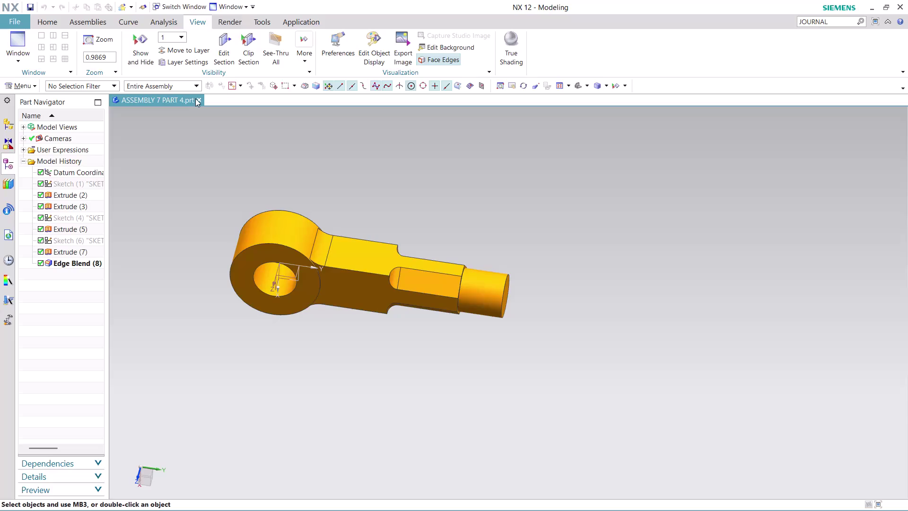
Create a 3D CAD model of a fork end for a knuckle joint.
Close the finished part and find the journal Record command through a Command Finder search.
click(197, 97)
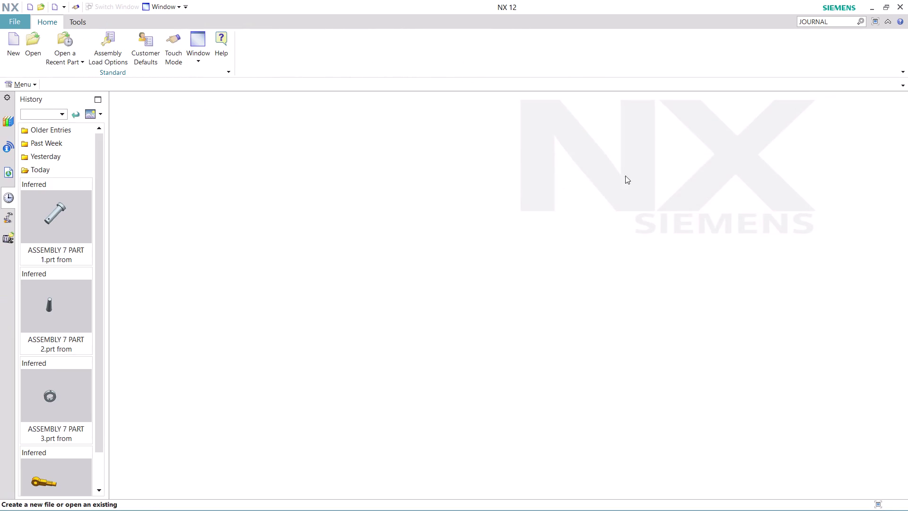
click(835, 19)
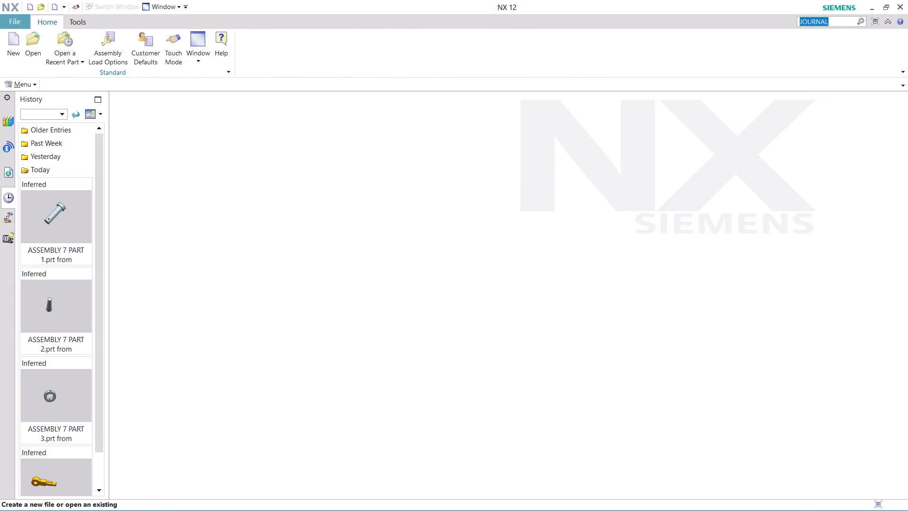
key(Return)
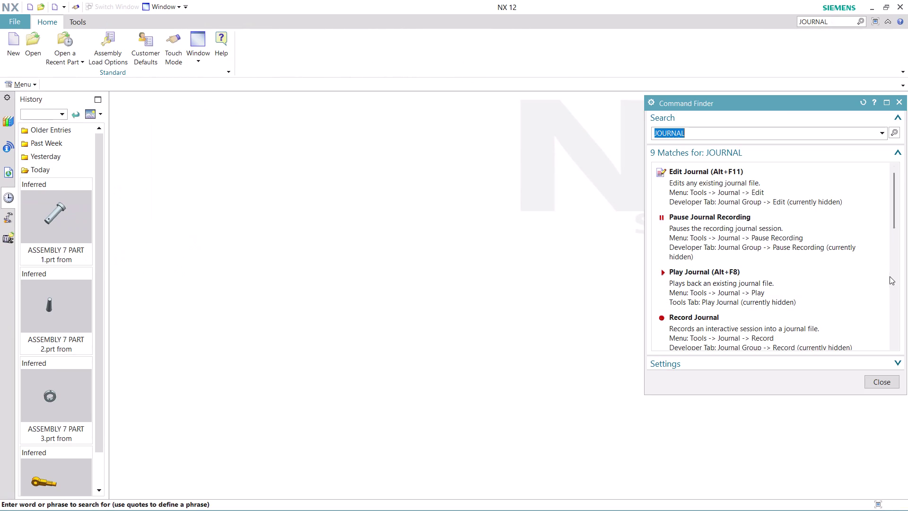
scroll(down, 3)
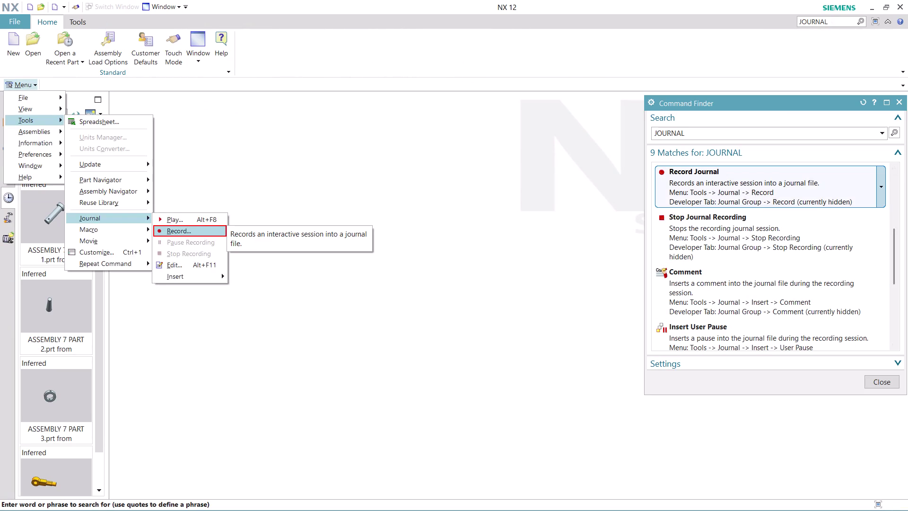
click(720, 187)
Record a new journal named 'ASSEMBLY 7 PART 5' and dismiss the Command Finder results.
click(524, 306)
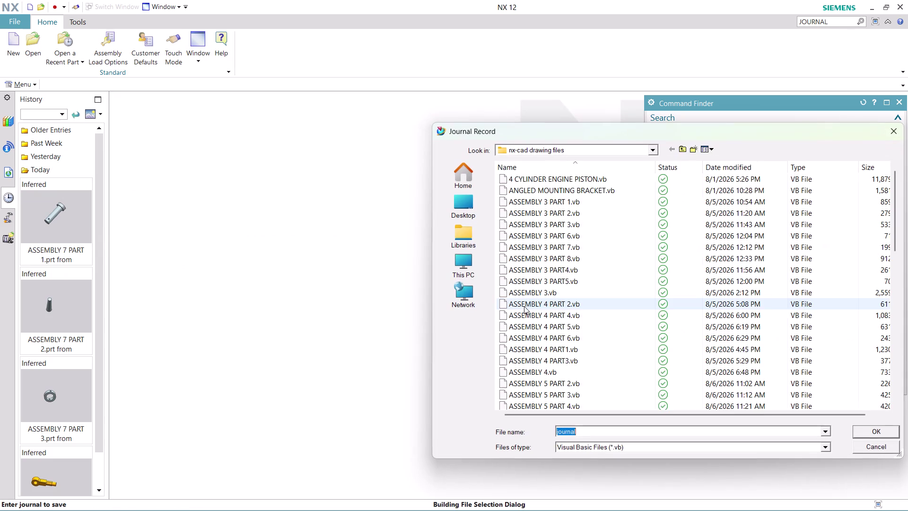
text(AS)
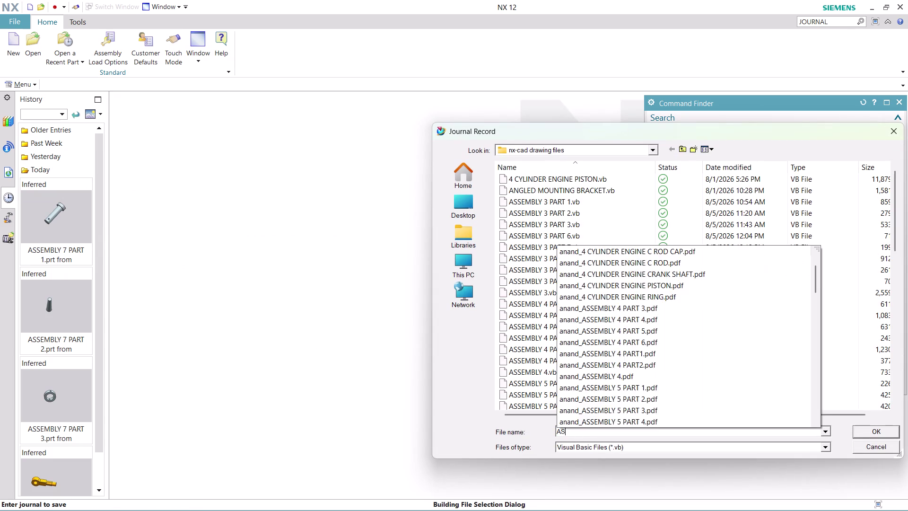
text(SEMBLY)
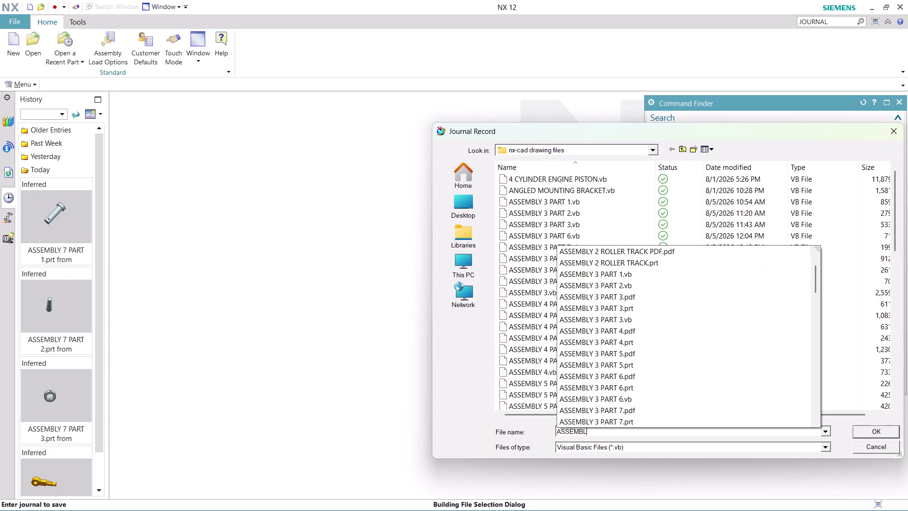
key(space)
text(7 P)
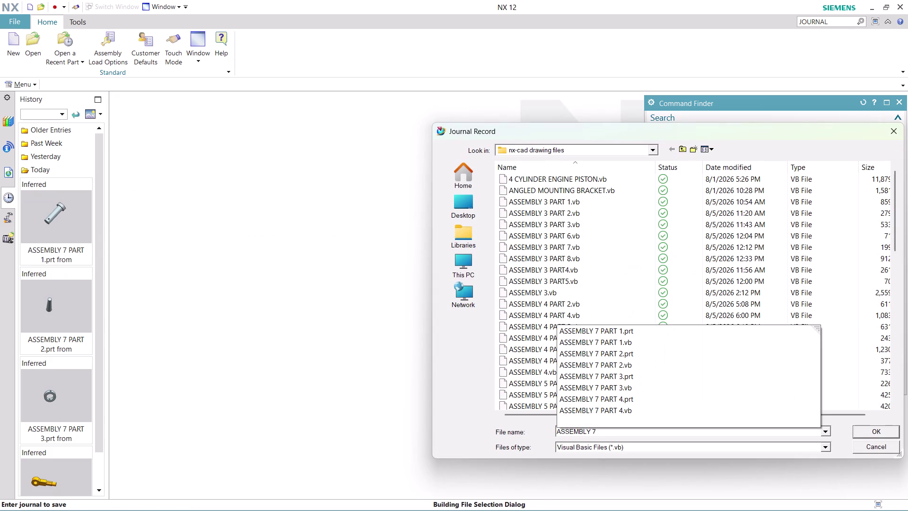
text(ART)
key(space)
key(5)
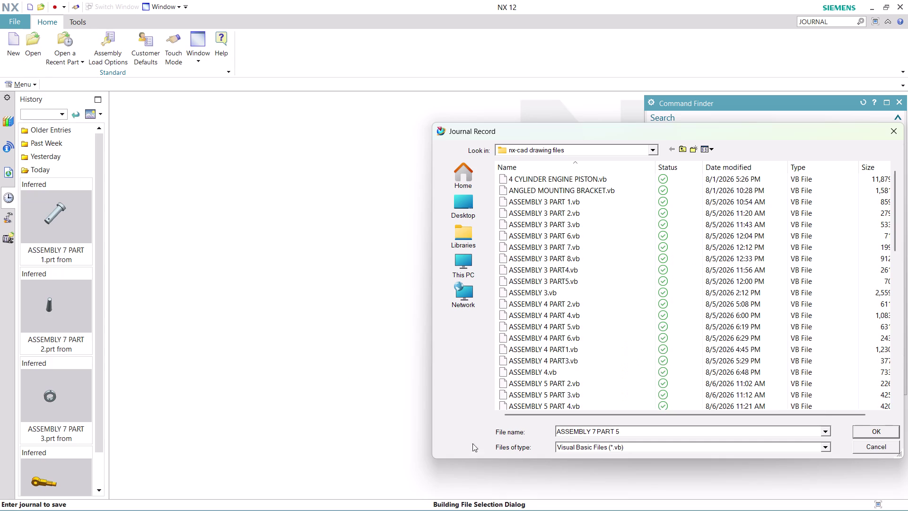
click(861, 431)
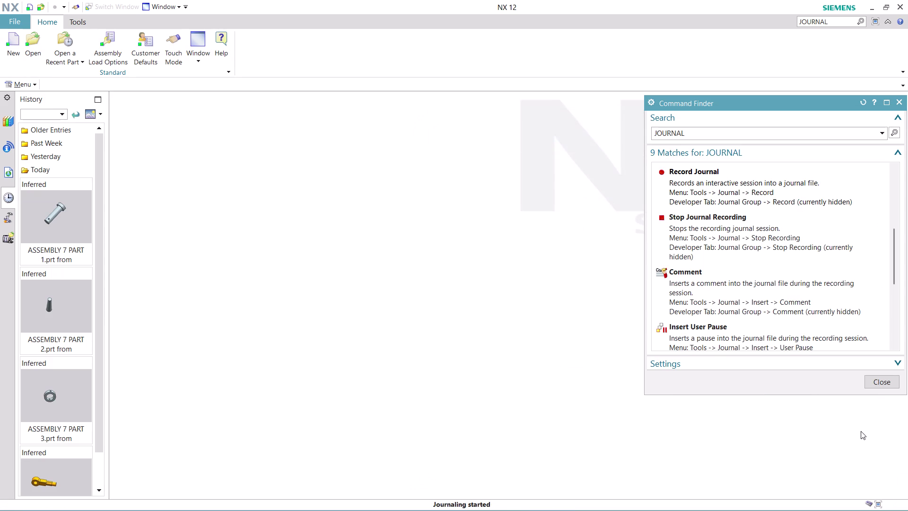
click(884, 379)
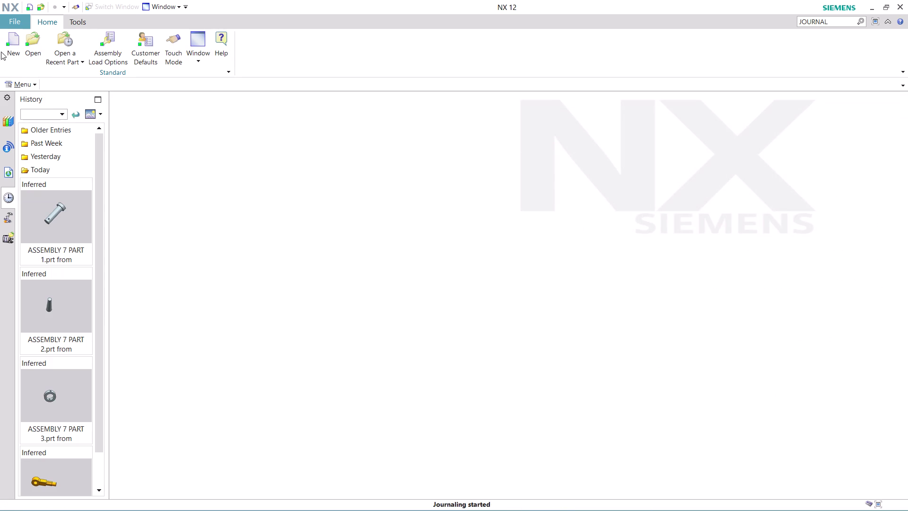
Create model8.prt from the millimetre Model template.
click(8, 41)
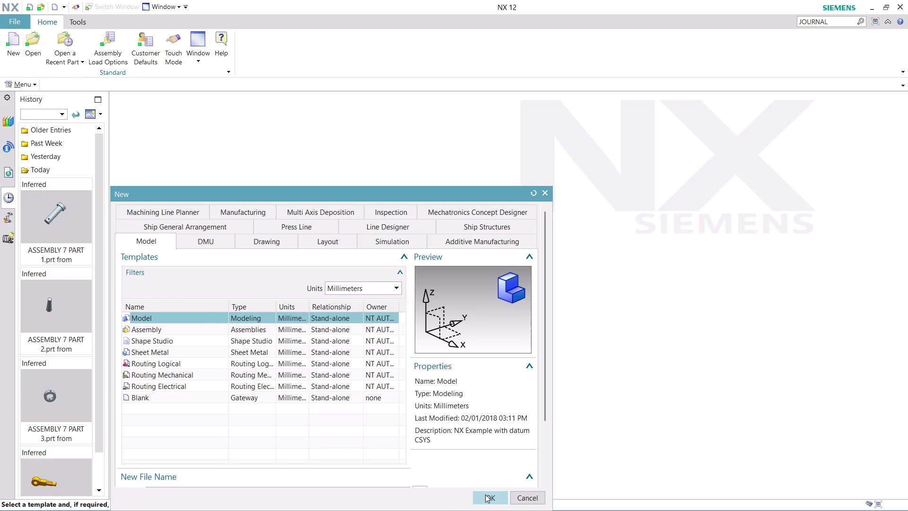
click(487, 495)
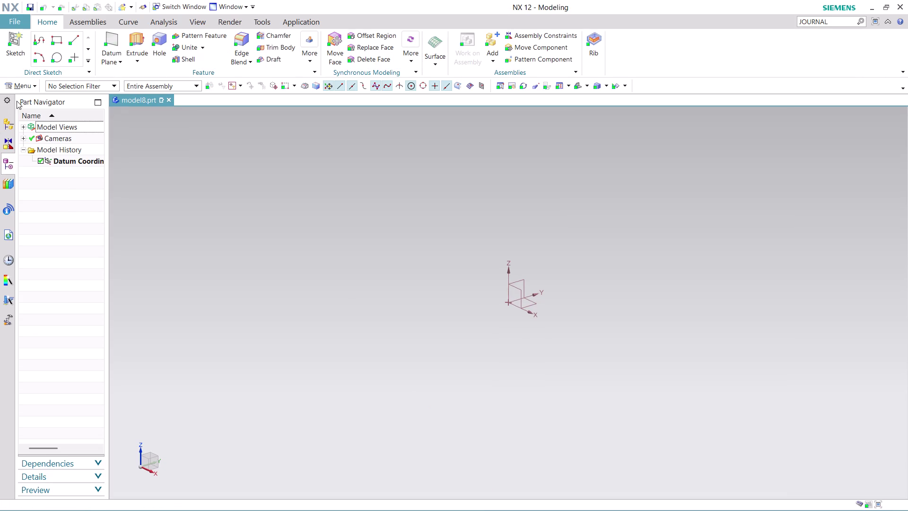
click(16, 82)
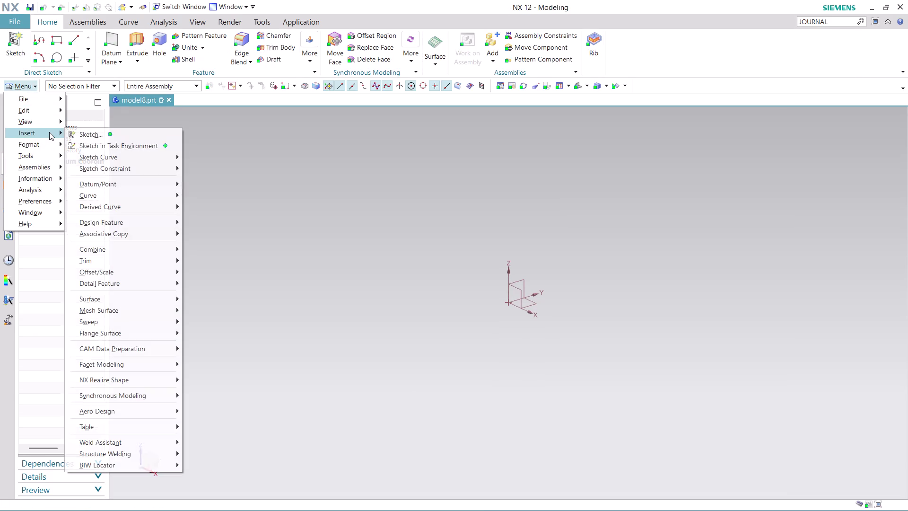
Create a sketch on the XC-YC plane at zero offset with its origin at 0,0,0.
click(123, 149)
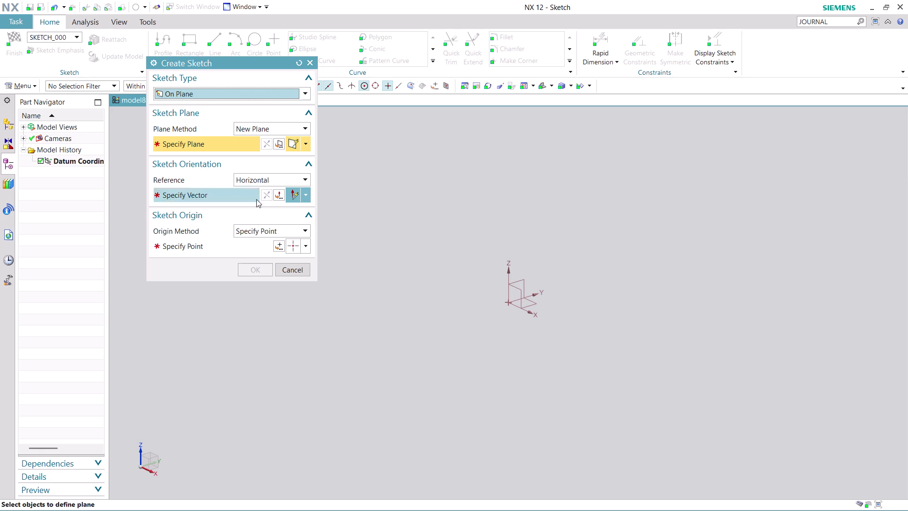
click(308, 145)
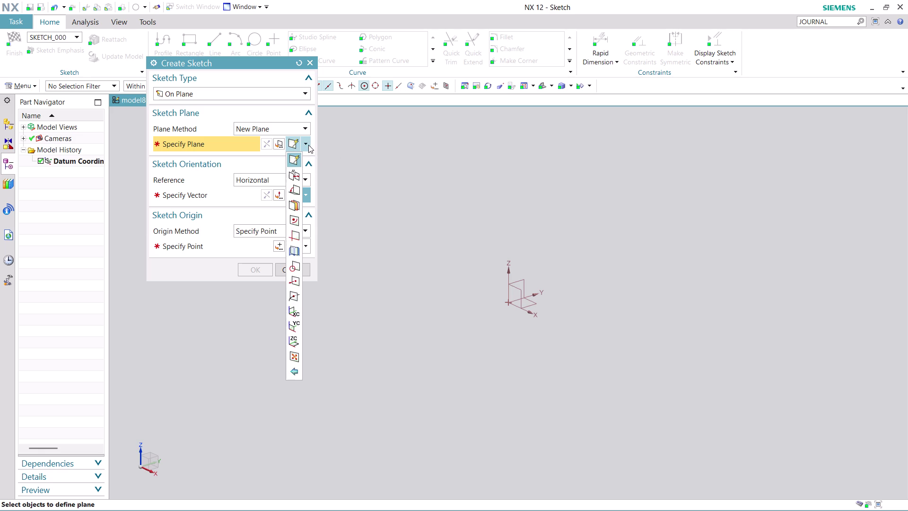
click(293, 344)
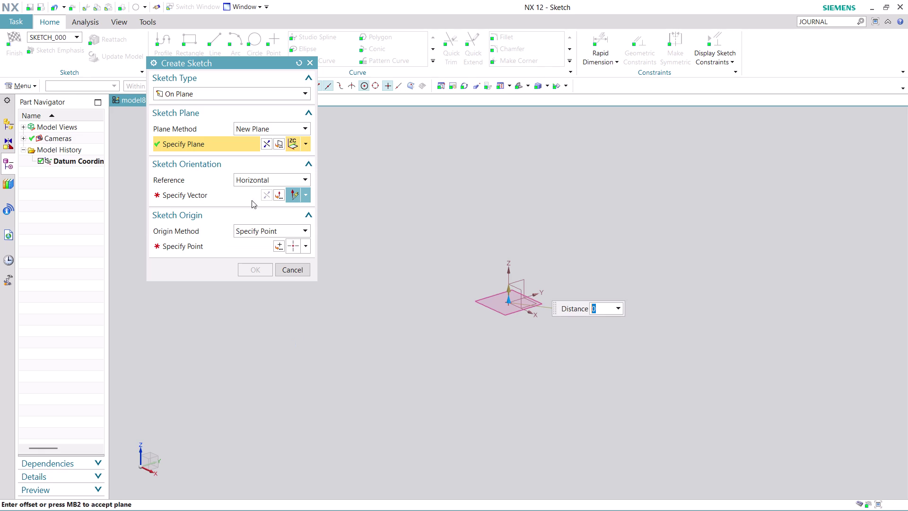
click(235, 194)
click(532, 297)
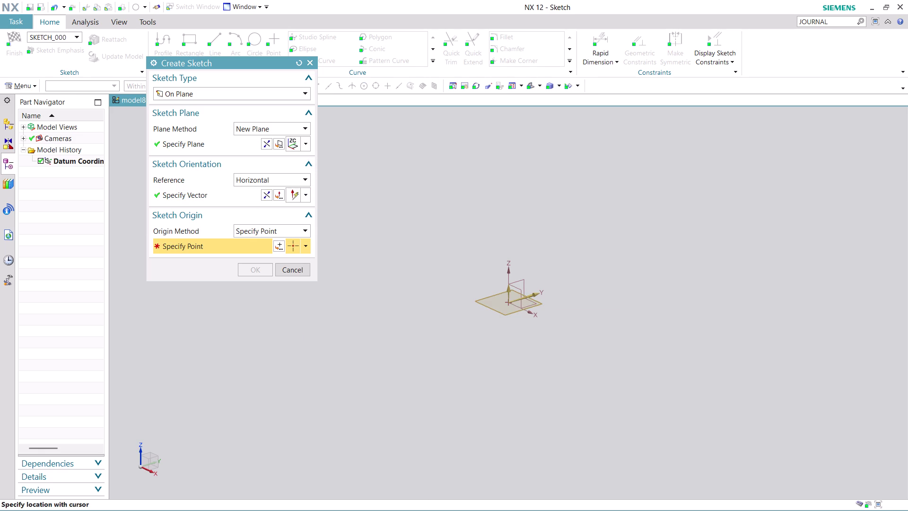
click(277, 242)
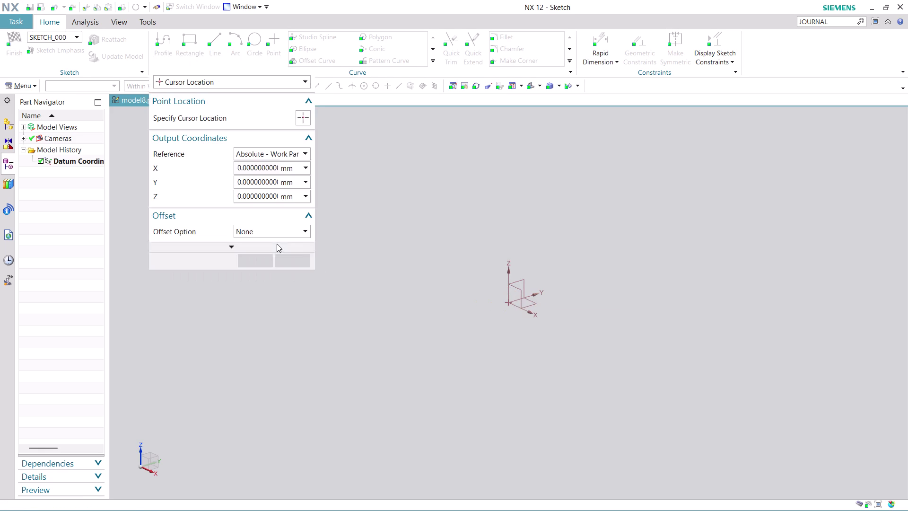
click(252, 265)
click(253, 267)
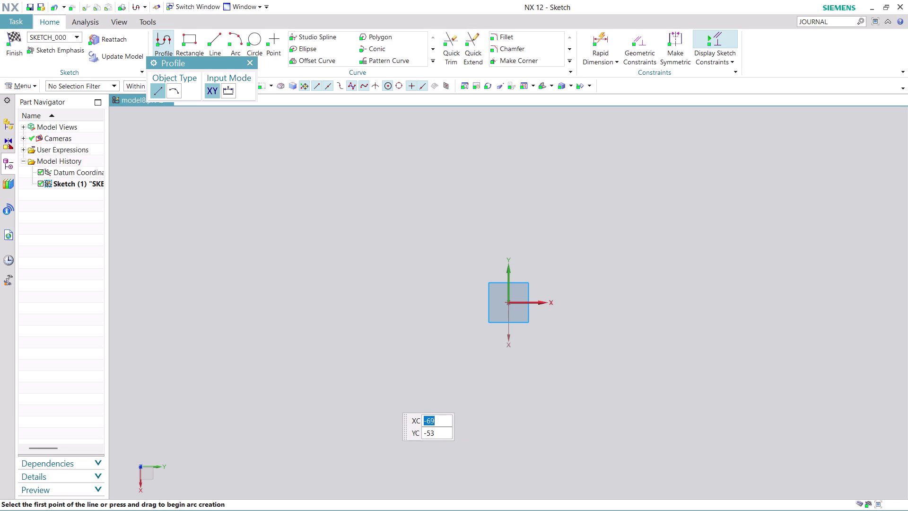
click(185, 37)
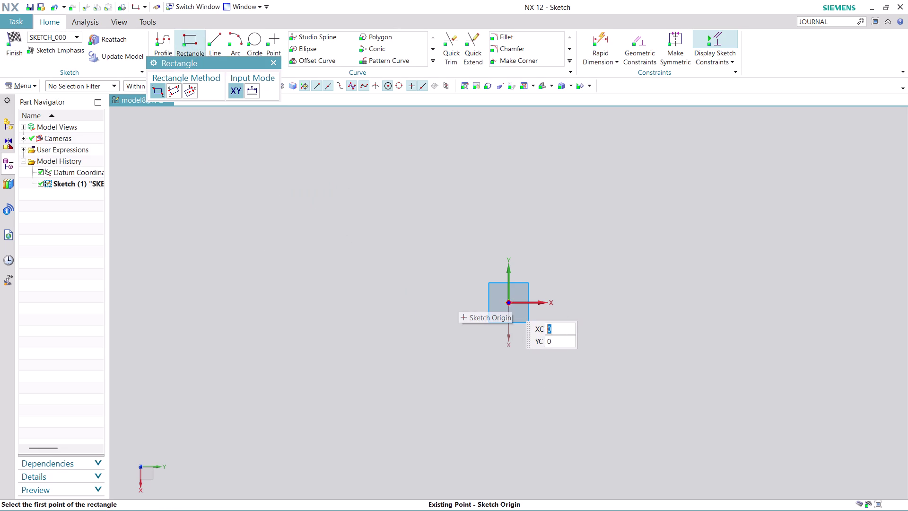
Draw a 100 by 158 two-point rectangle with its first corner at the sketch origin.
click(187, 88)
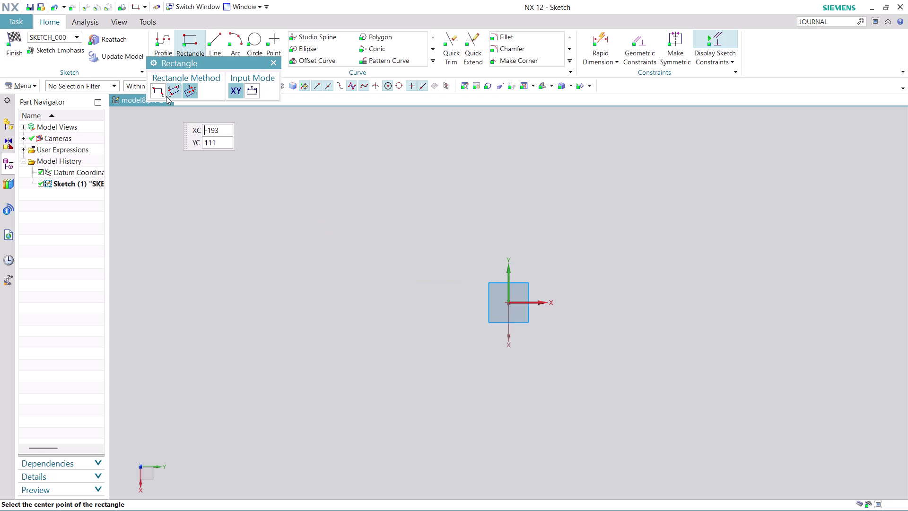
click(156, 84)
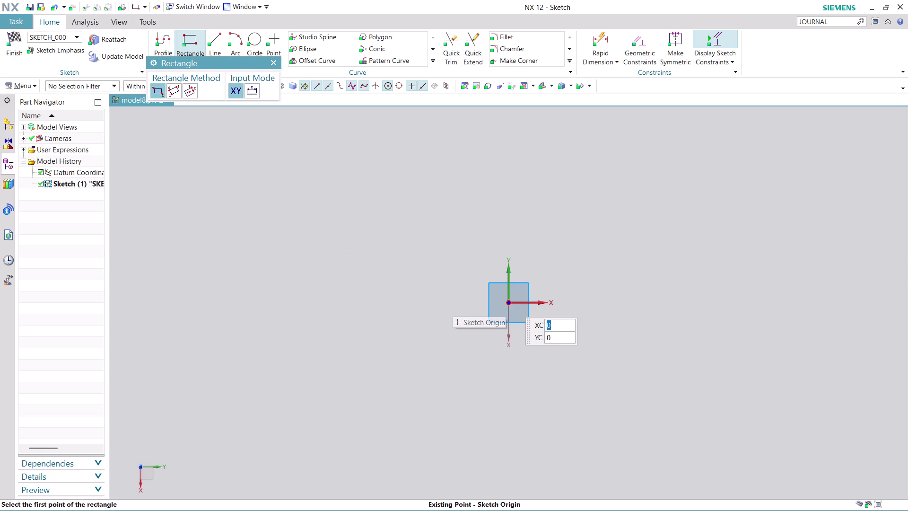
click(510, 301)
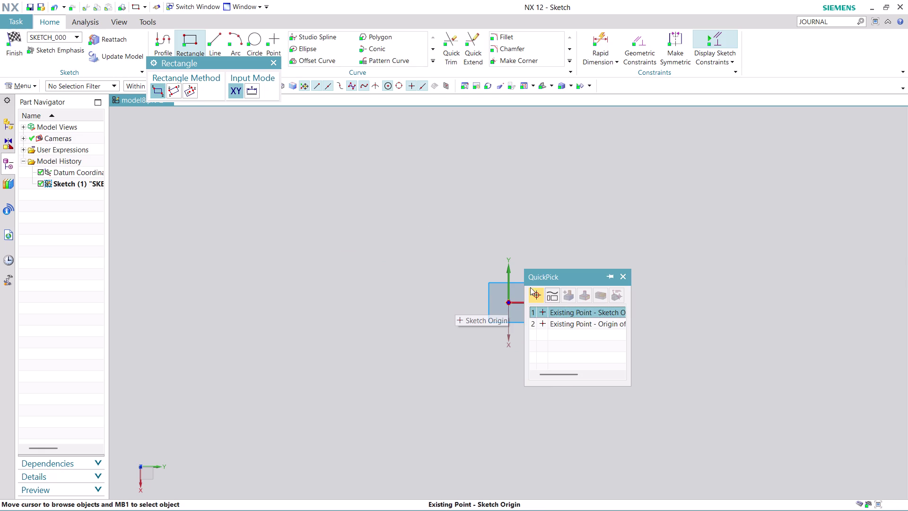
click(582, 312)
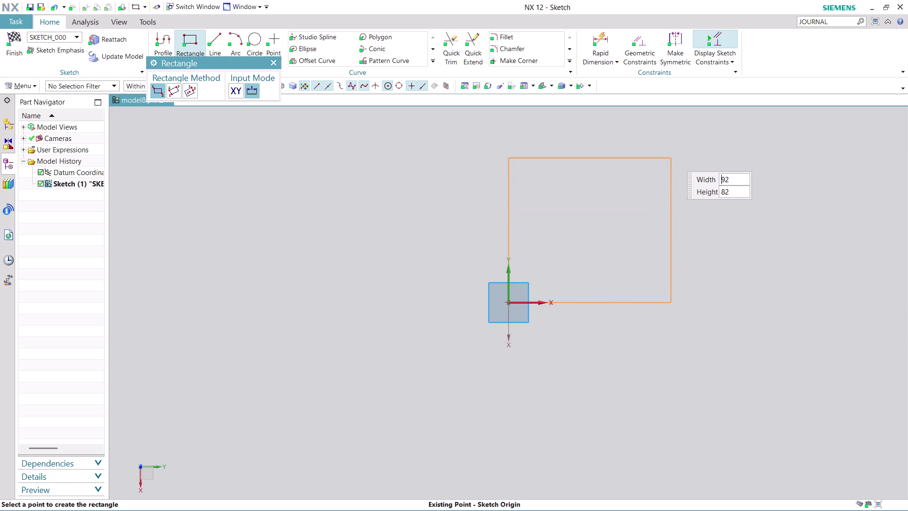
middle_drag(646, 117, 626, 269)
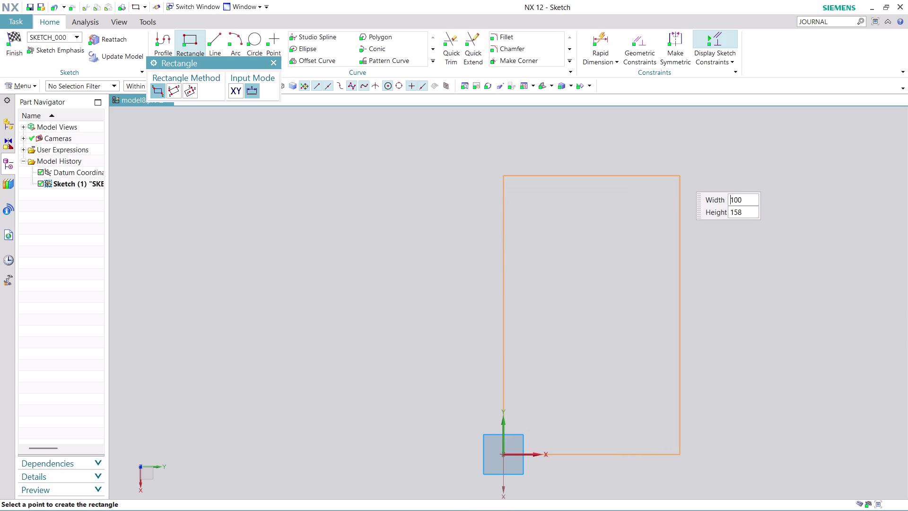
click(680, 176)
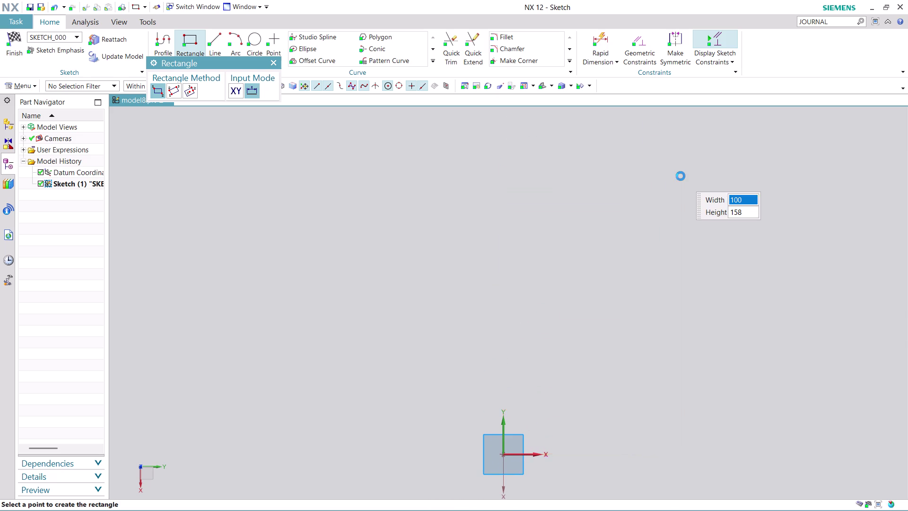
key(Escape)
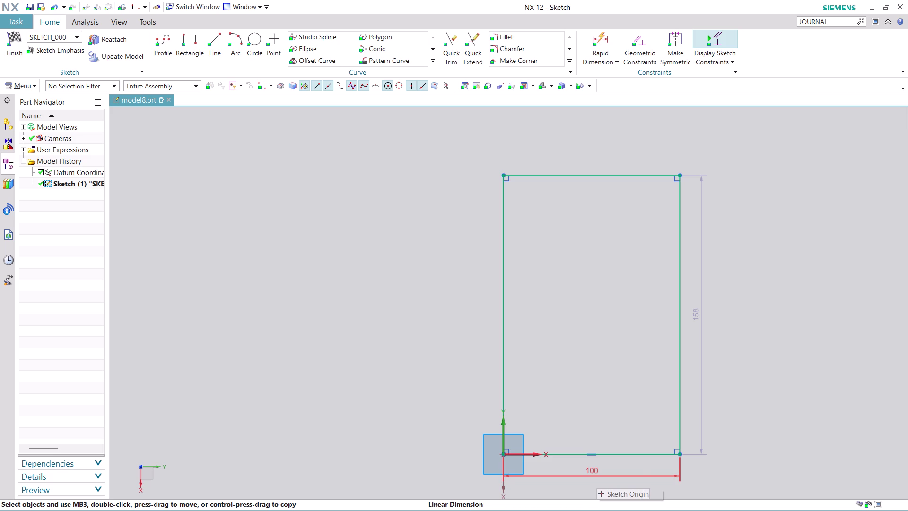
Change the rectangle's width dimension from 100 to 80 mm.
scroll(down, 3)
scroll(up, 3)
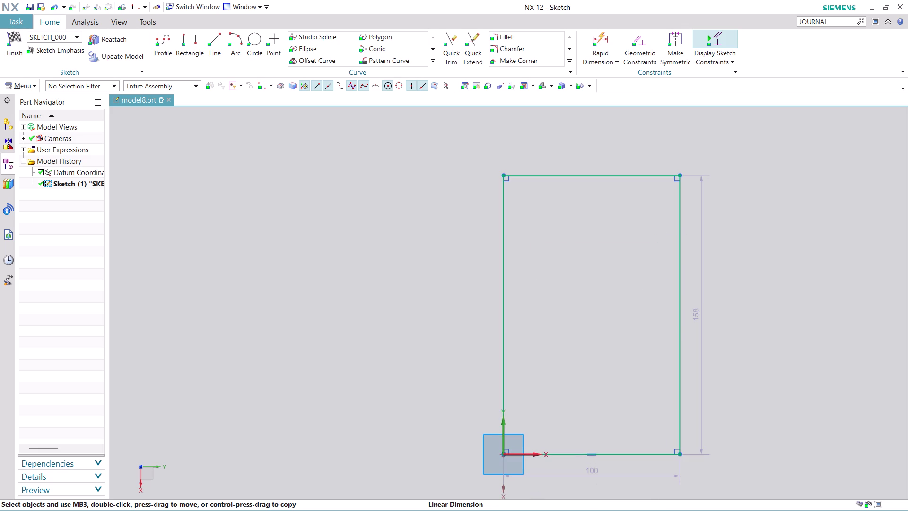
middle_drag(609, 341, 577, 257)
scroll(up, 3)
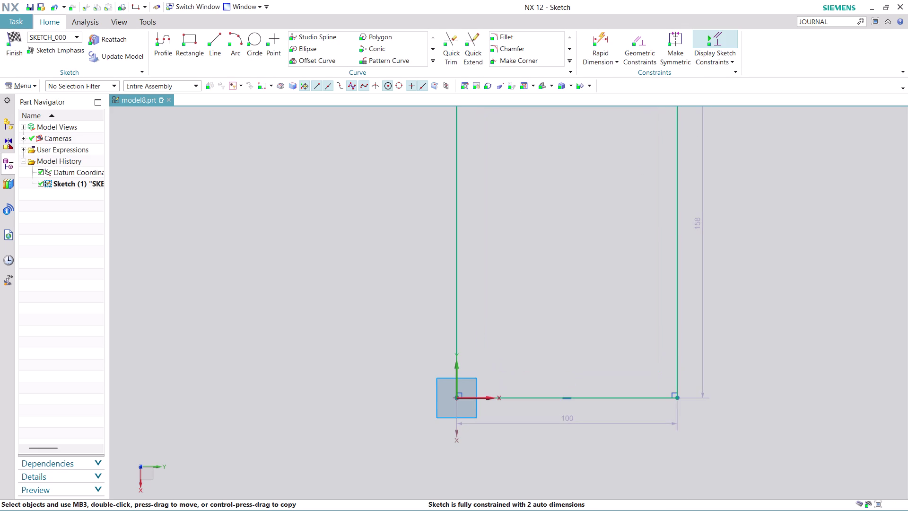
double_click(573, 423)
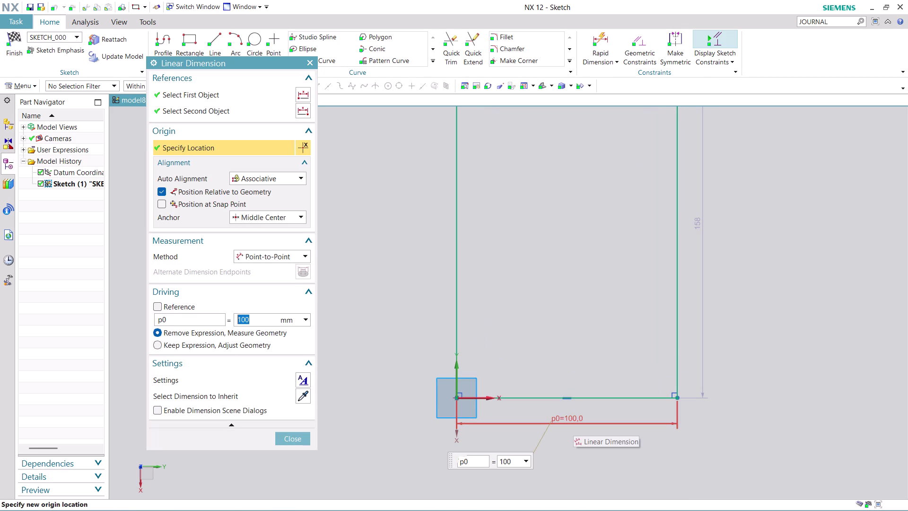
text(80)
key(Return)
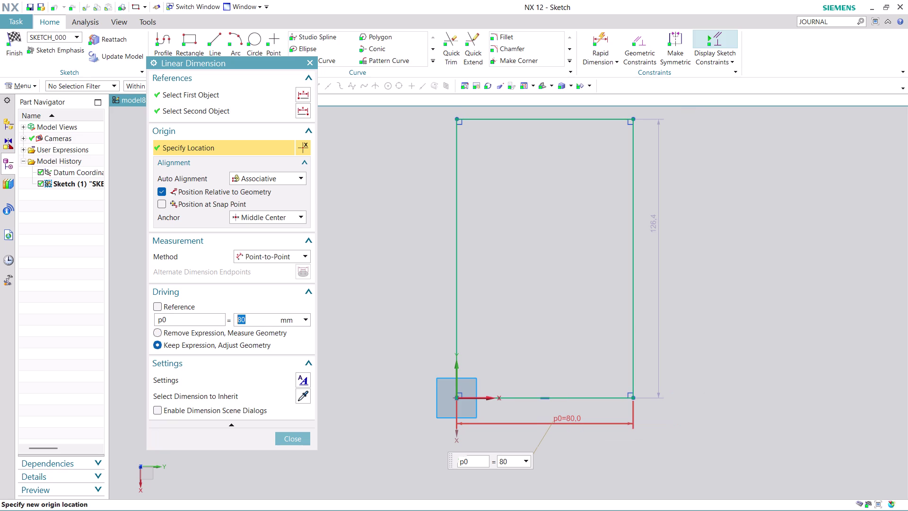
click(291, 436)
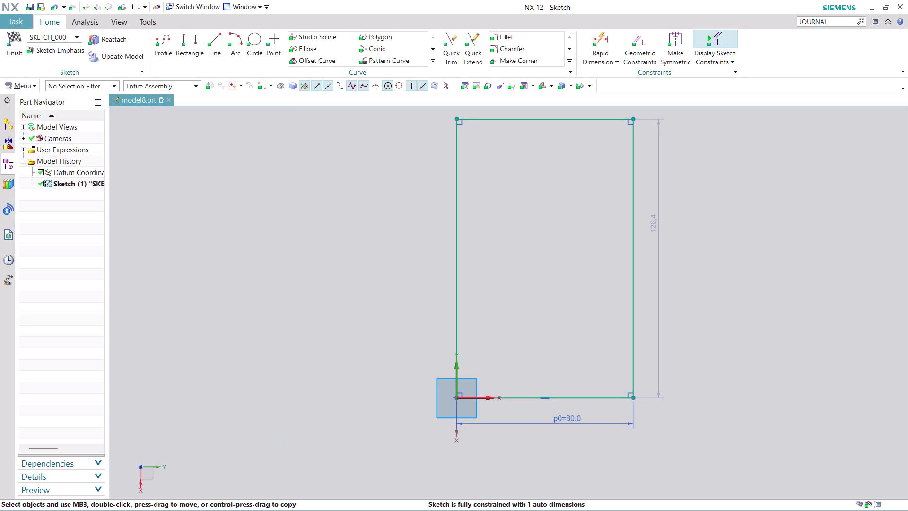
Set the rectangle's height dimension to 156 mm and finish the sketch.
double_click(657, 220)
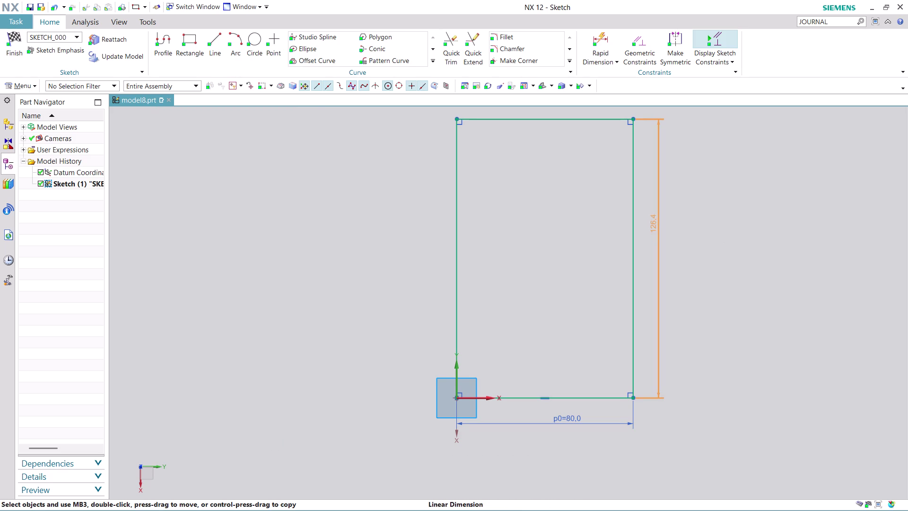
text(156)
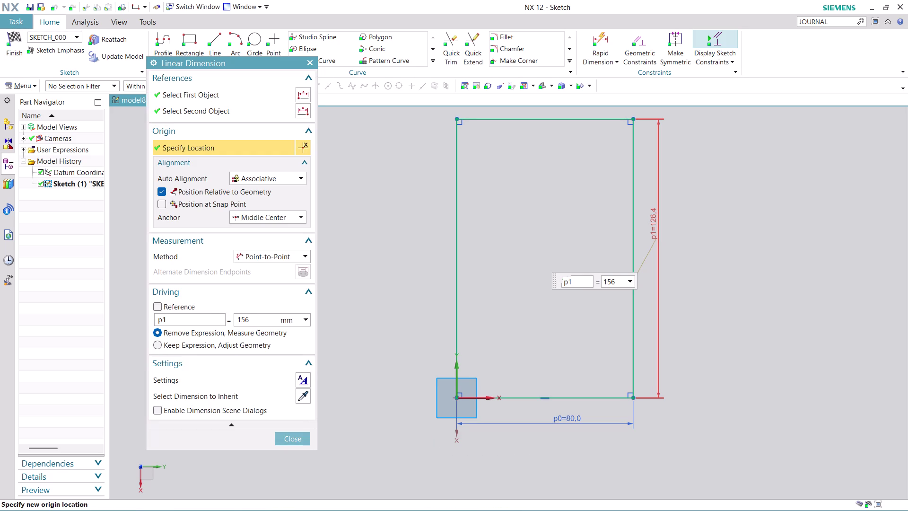
key(Return)
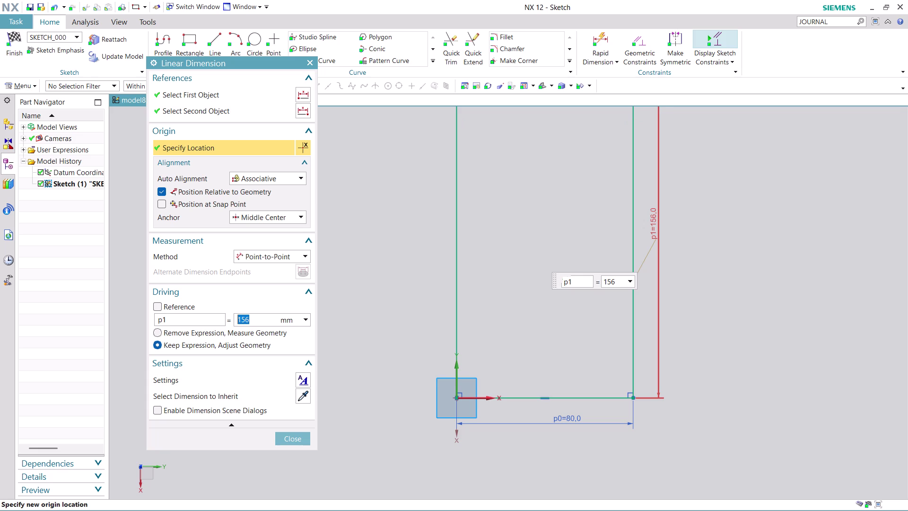
click(298, 435)
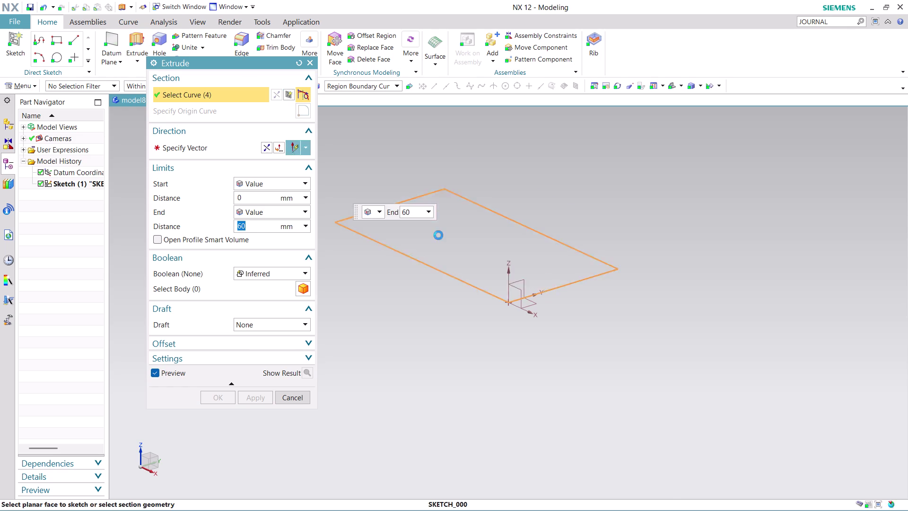
Extrude the rectangle sketch 60 mm into a solid block.
click(250, 401)
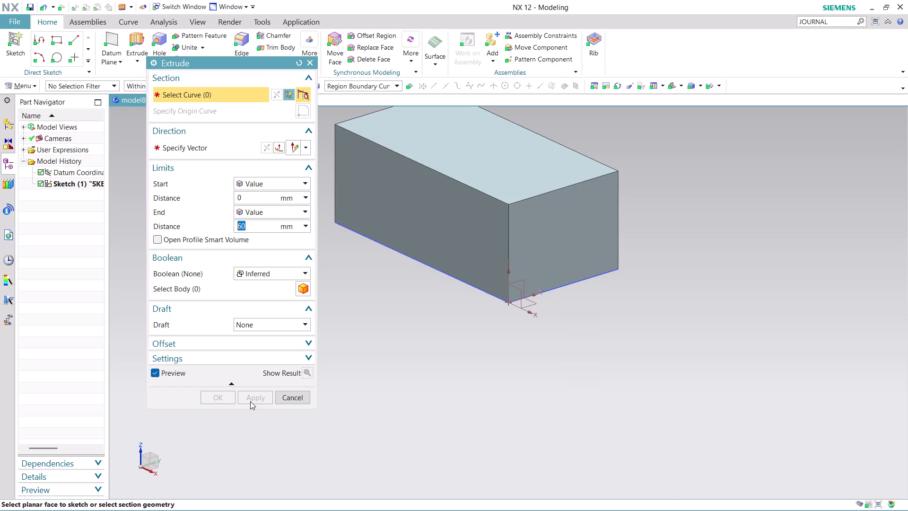
click(303, 398)
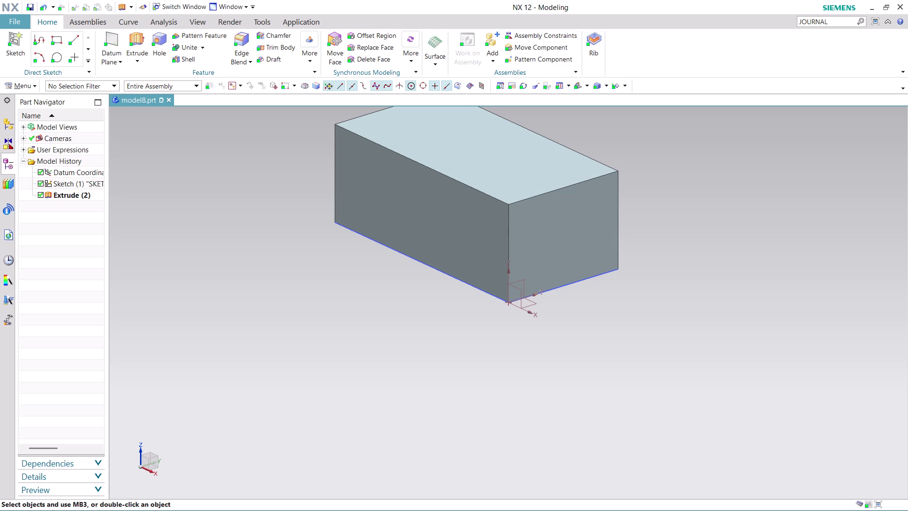
scroll(up, 3)
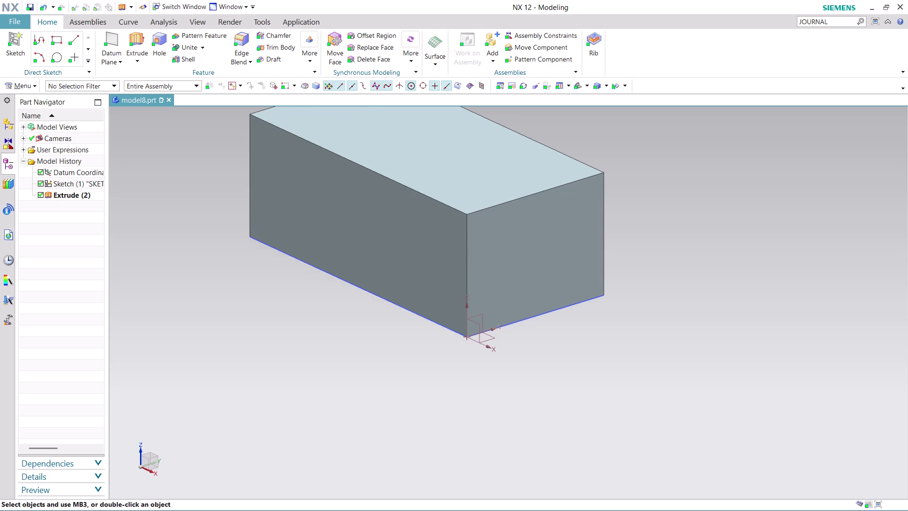
scroll(down, 3)
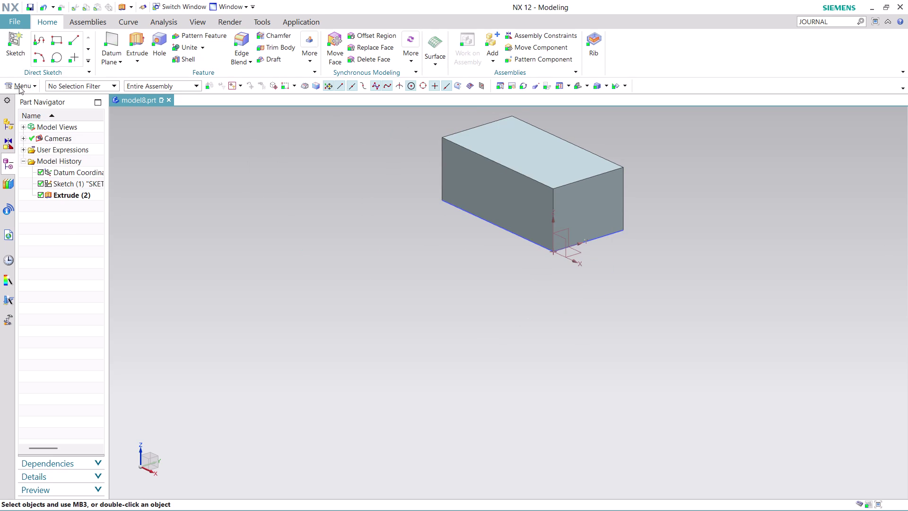
Start a new sketch with an inferred plane on the block's top face.
click(19, 86)
click(99, 147)
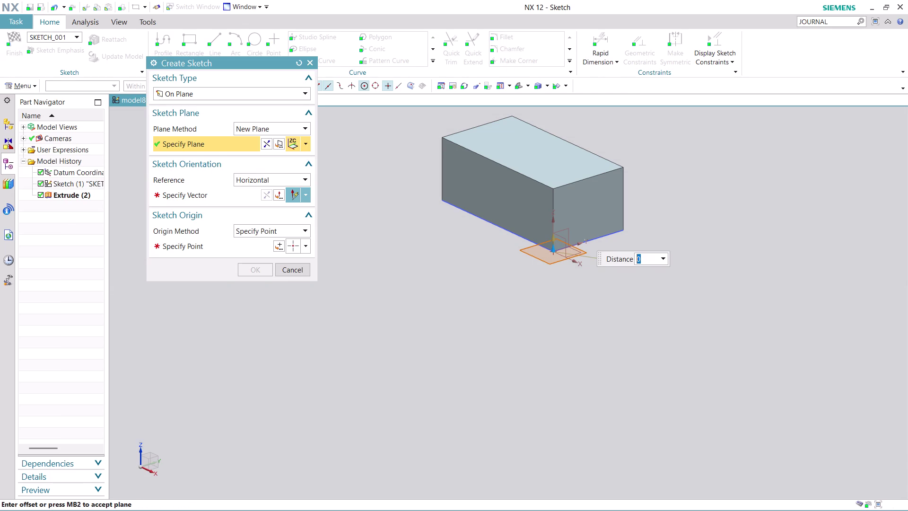
scroll(up, 3)
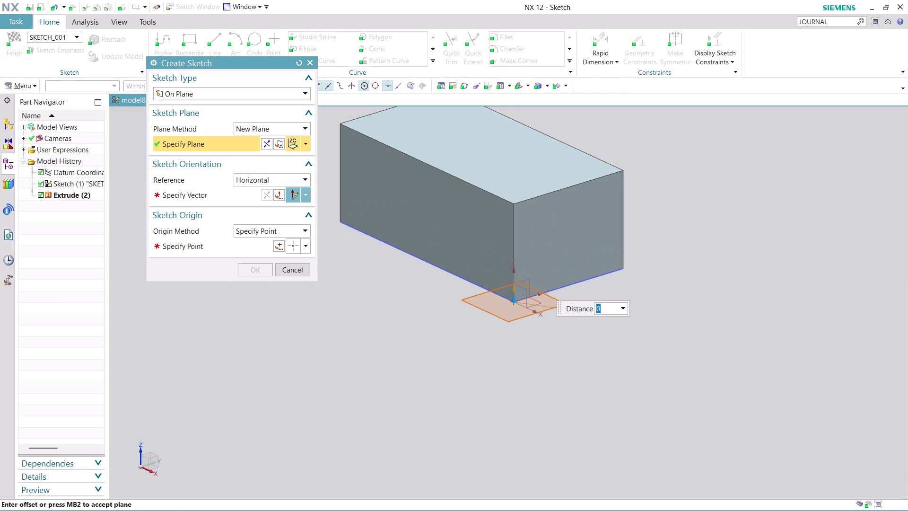
click(306, 128)
click(293, 144)
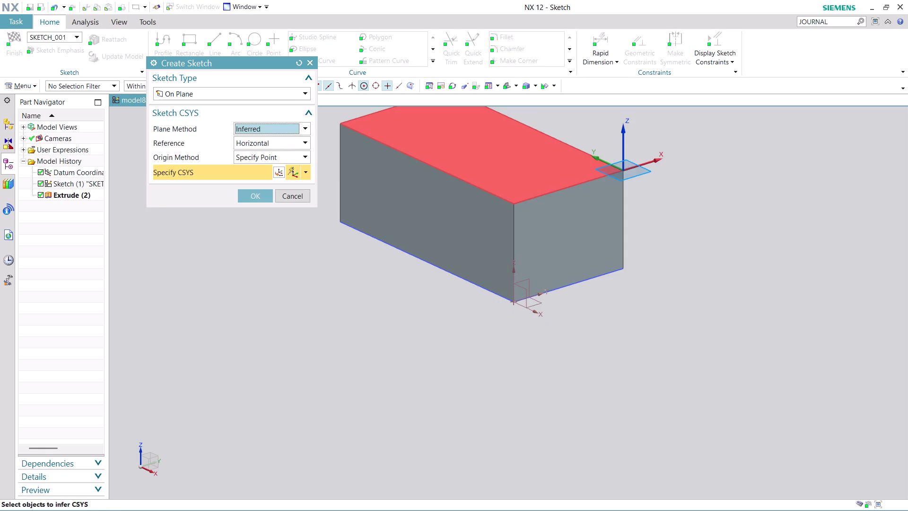
click(515, 161)
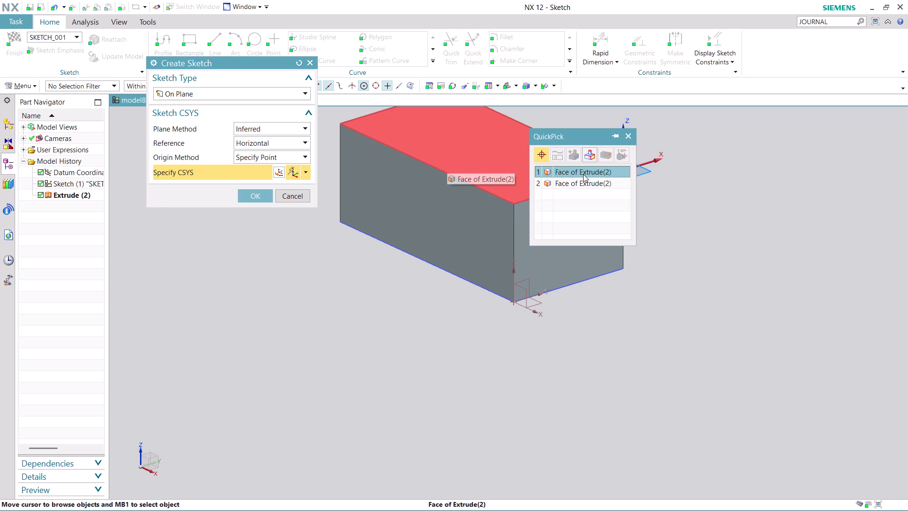
click(583, 174)
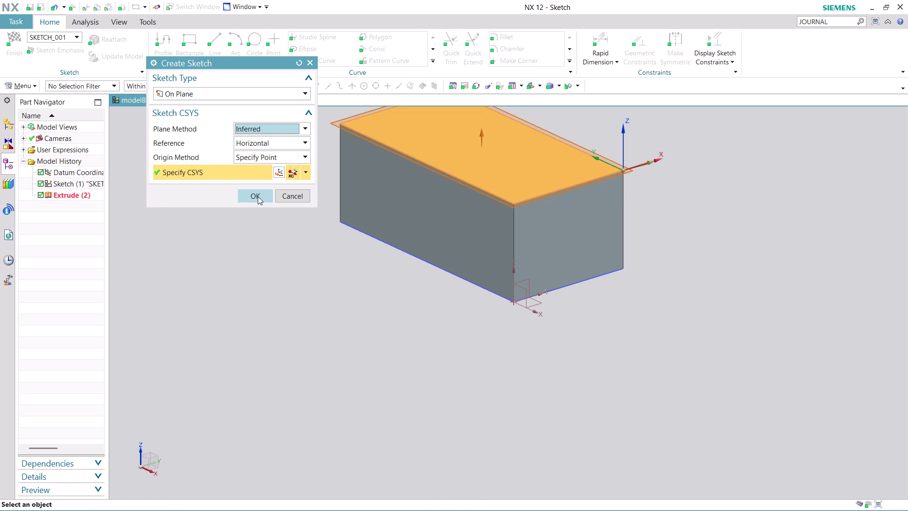
click(303, 141)
click(303, 141)
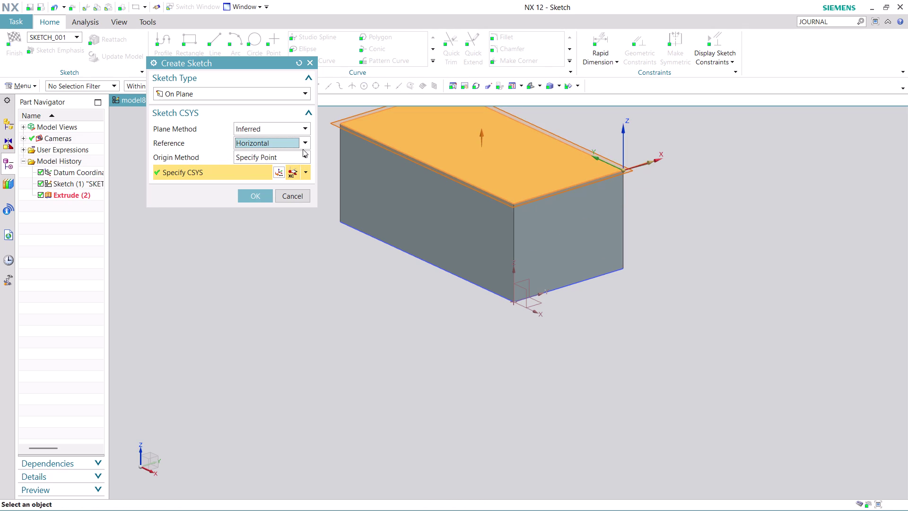
Set the sketch origin to the work part origin and enter the sketch.
click(303, 158)
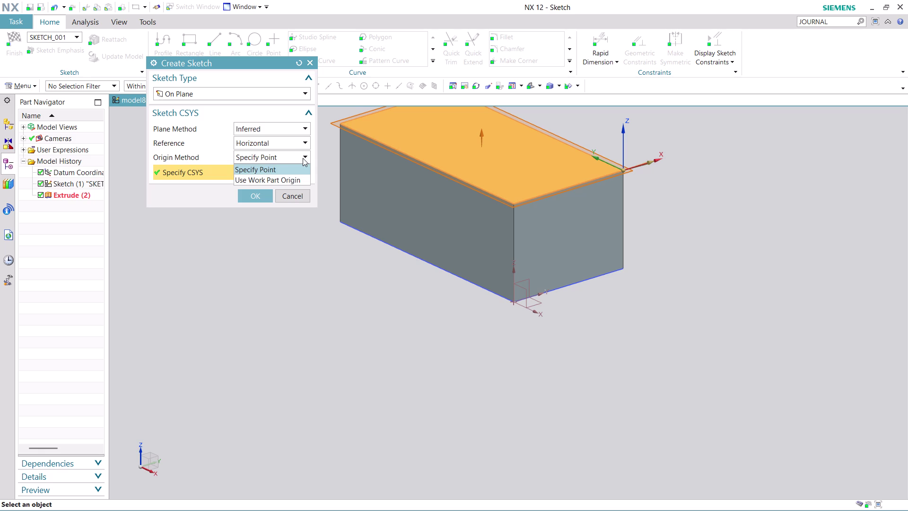
click(299, 179)
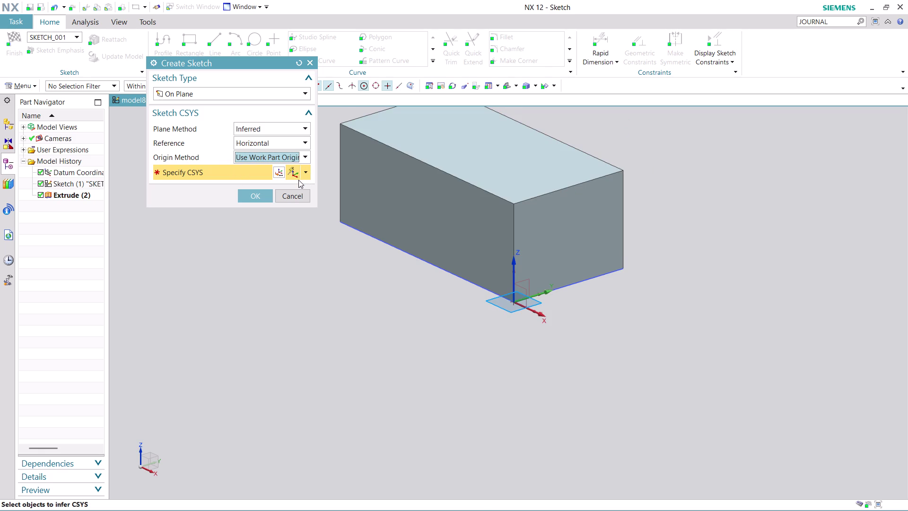
click(517, 153)
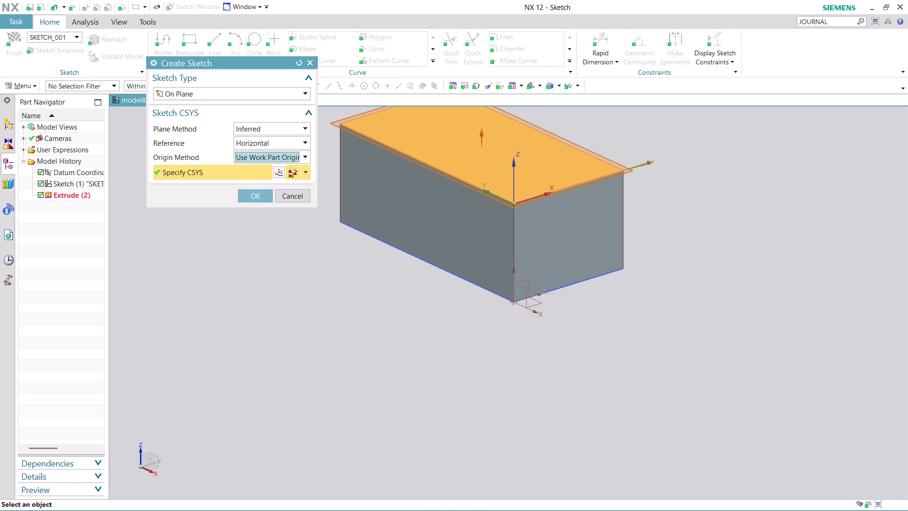
click(256, 199)
scroll(up, 3)
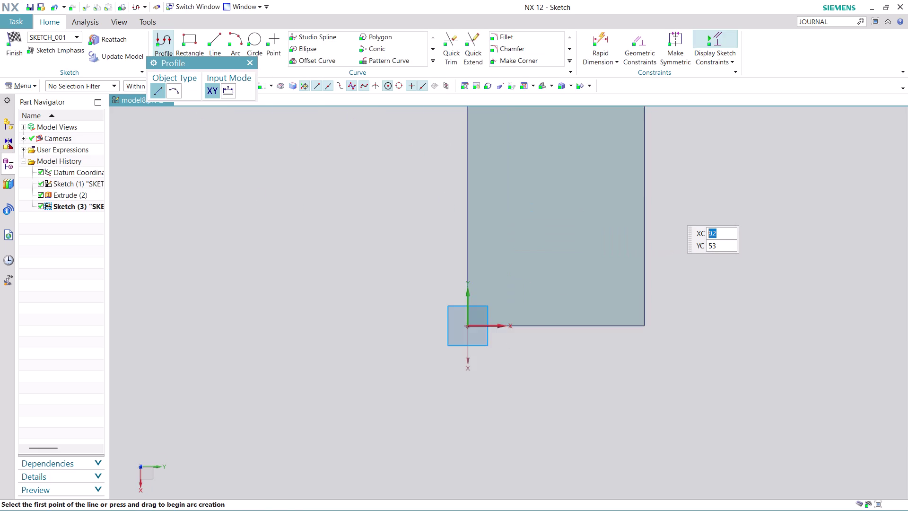
scroll(up, 3)
scroll(down, 3)
scroll(up, 3)
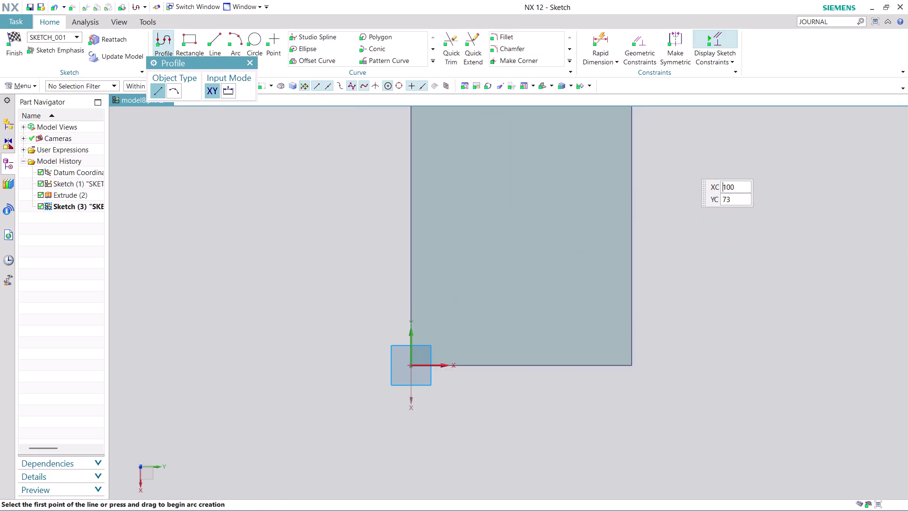
scroll(up, 3)
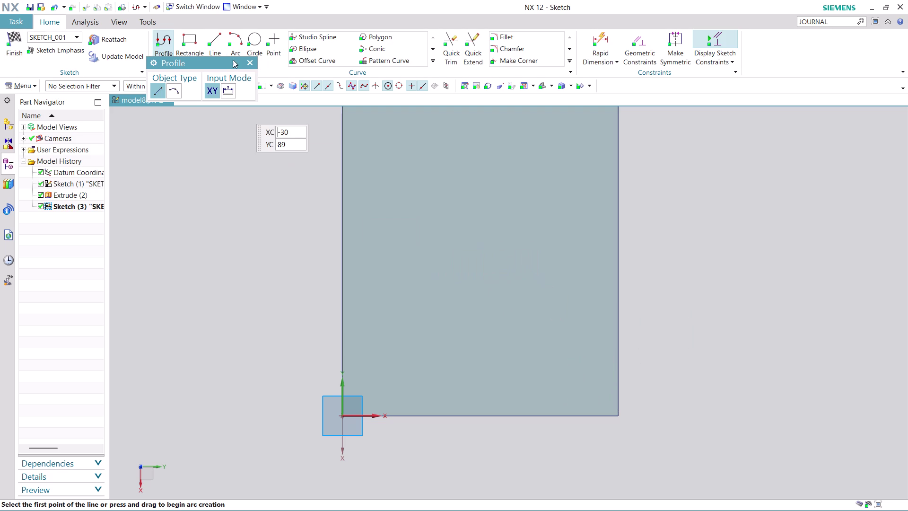
click(222, 36)
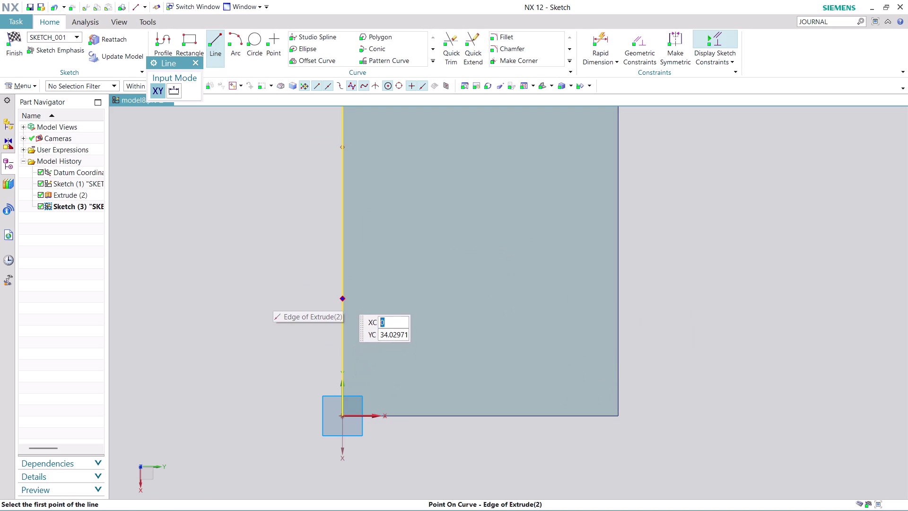
Draw a horizontal line across the block, convert it to reference, and dimension it 26 mm.
click(343, 298)
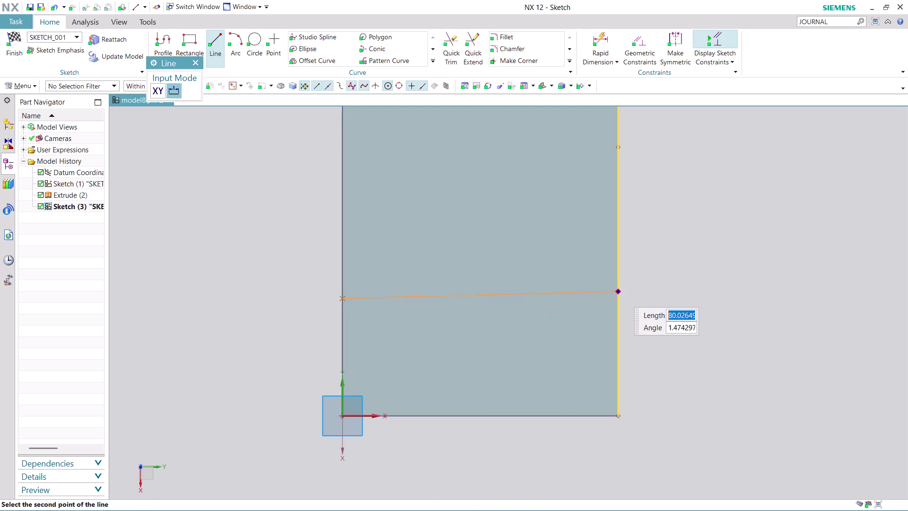
click(619, 299)
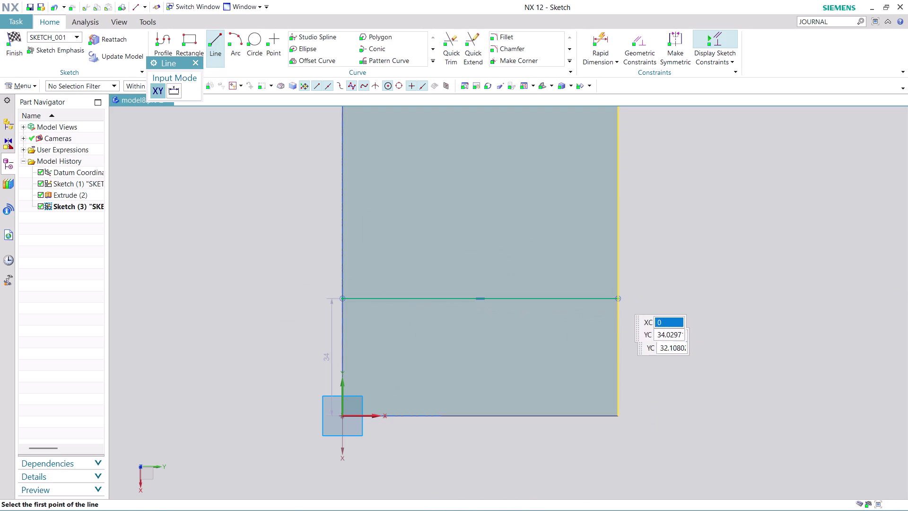
key(Escape)
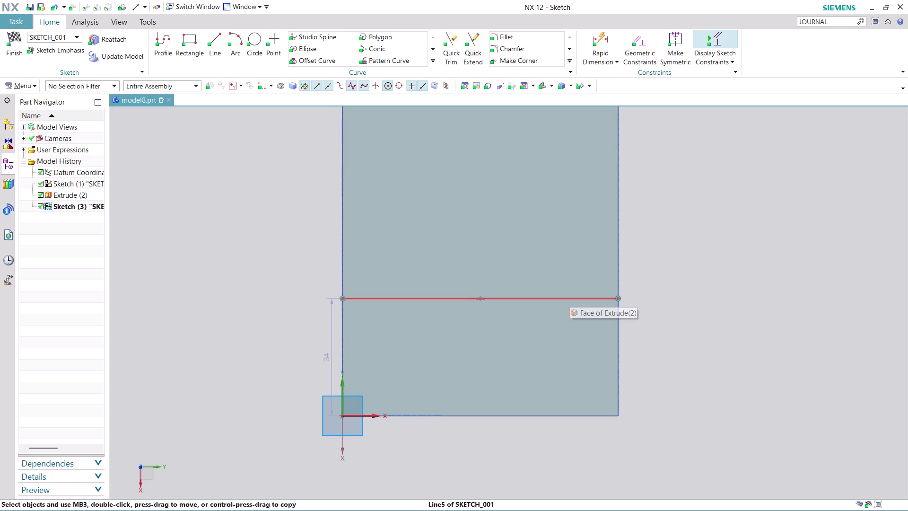
right_click(580, 297)
click(650, 136)
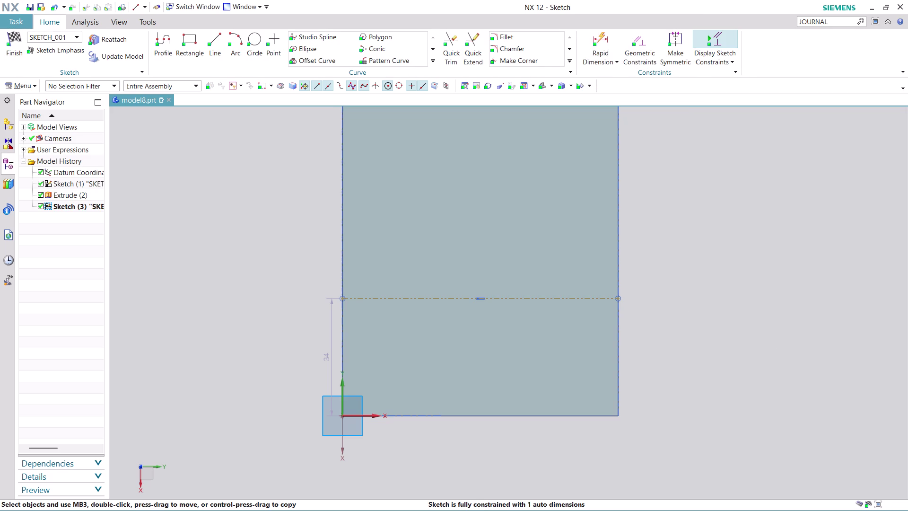
double_click(325, 357)
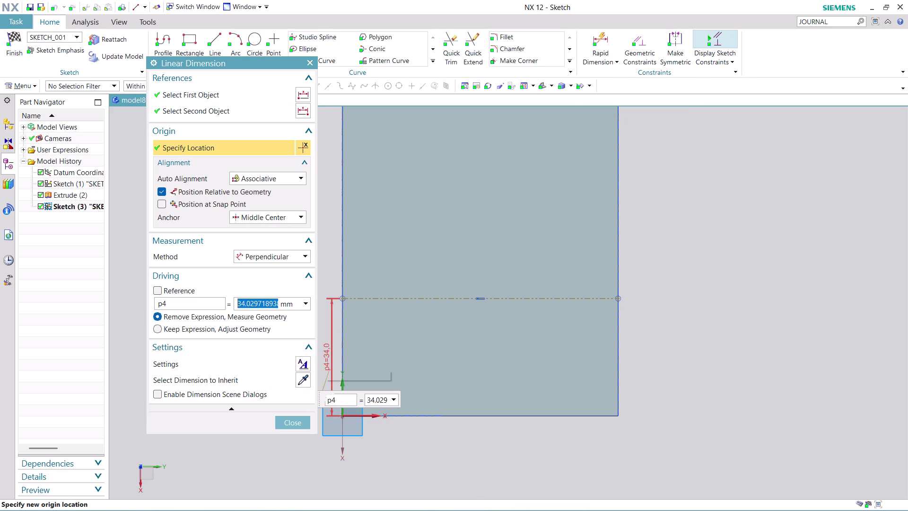
text(26)
key(Return)
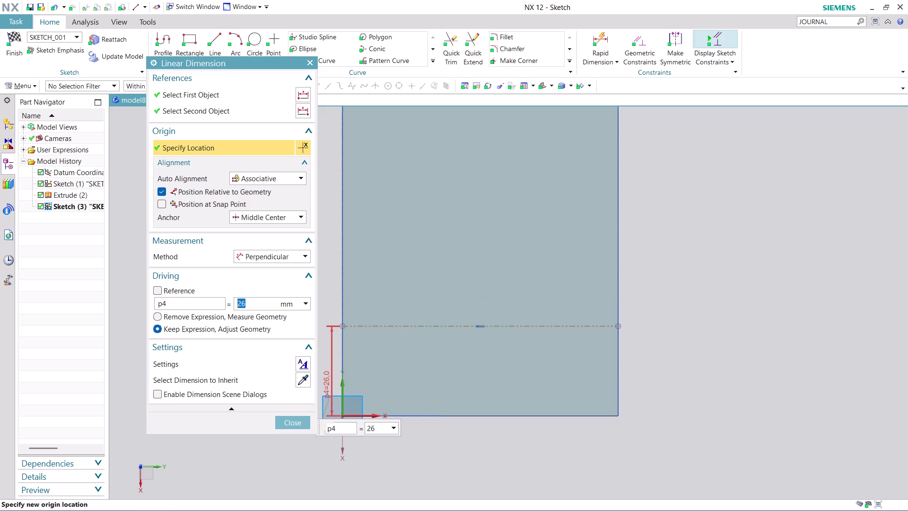
click(293, 425)
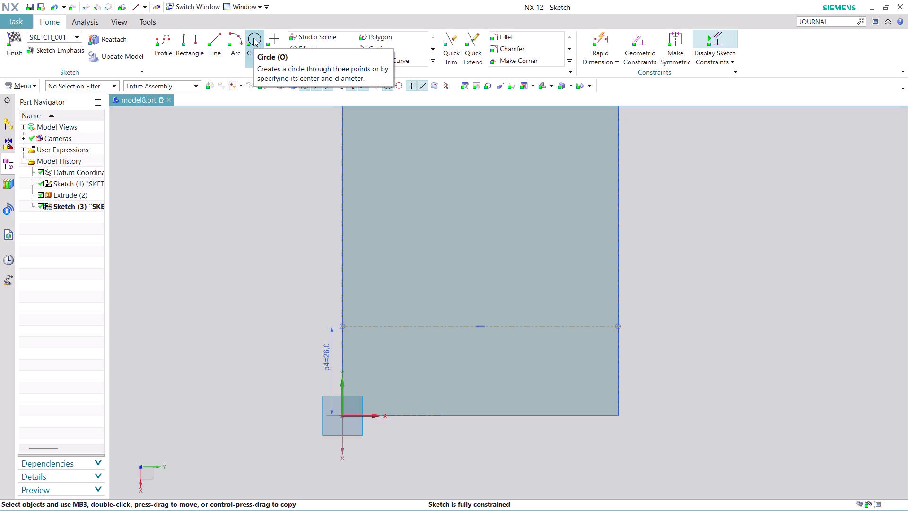
Draw a 30 mm diameter circle in the upper part of the block.
click(254, 38)
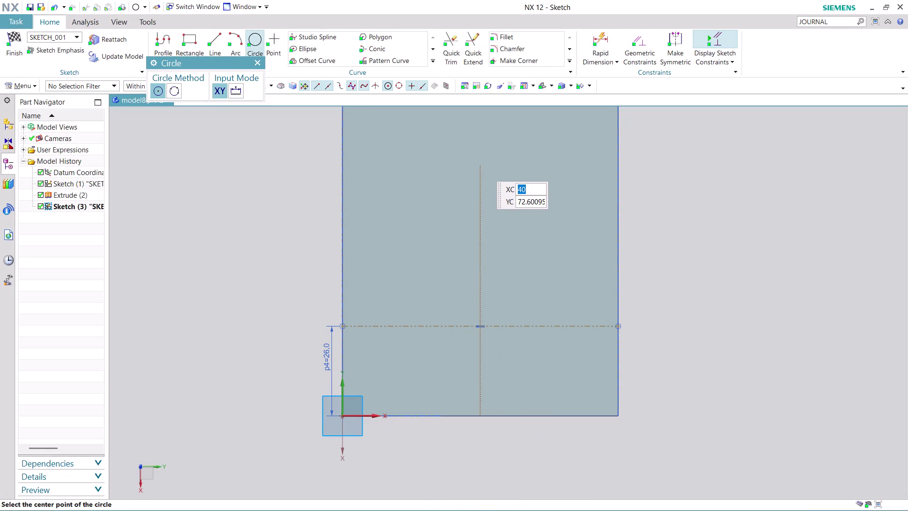
click(481, 165)
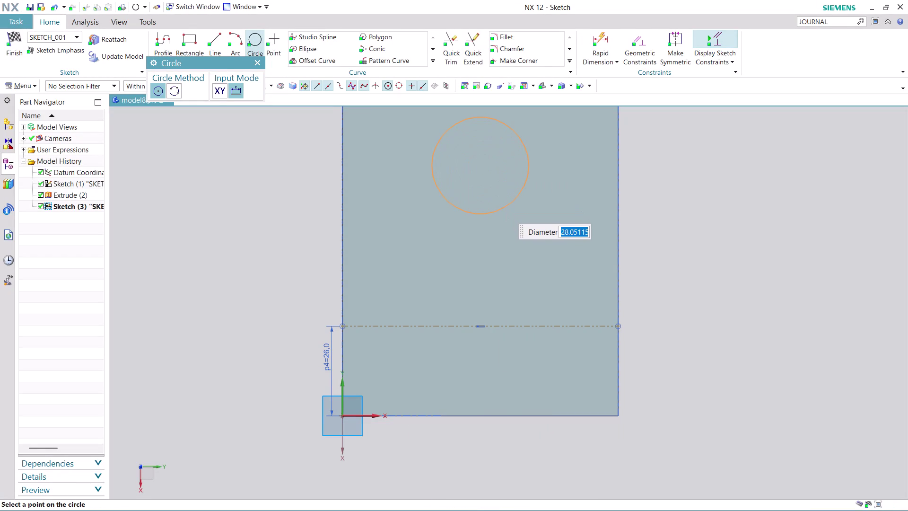
text(30)
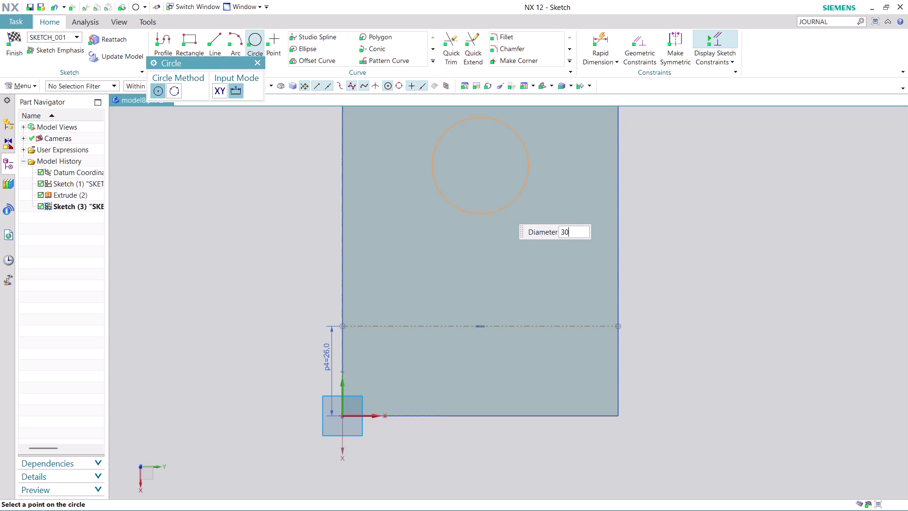
key(Return)
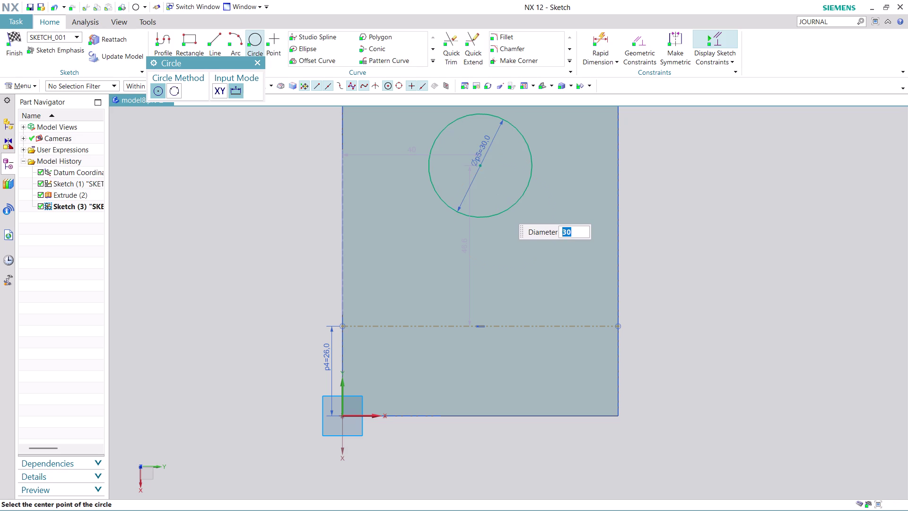
key(Escape)
key(Escape)
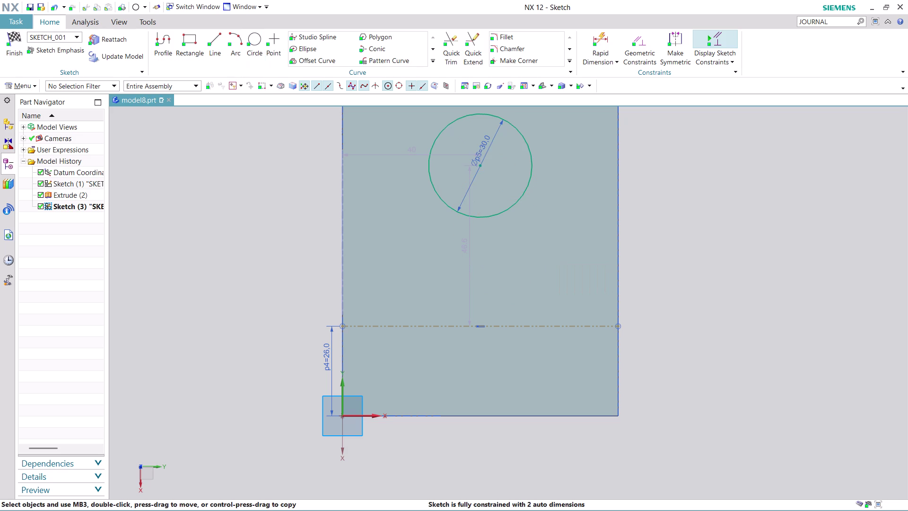
Move the circle's vertical dimension beside the block and set it to 32 mm.
drag(465, 246, 757, 250)
double_click(757, 250)
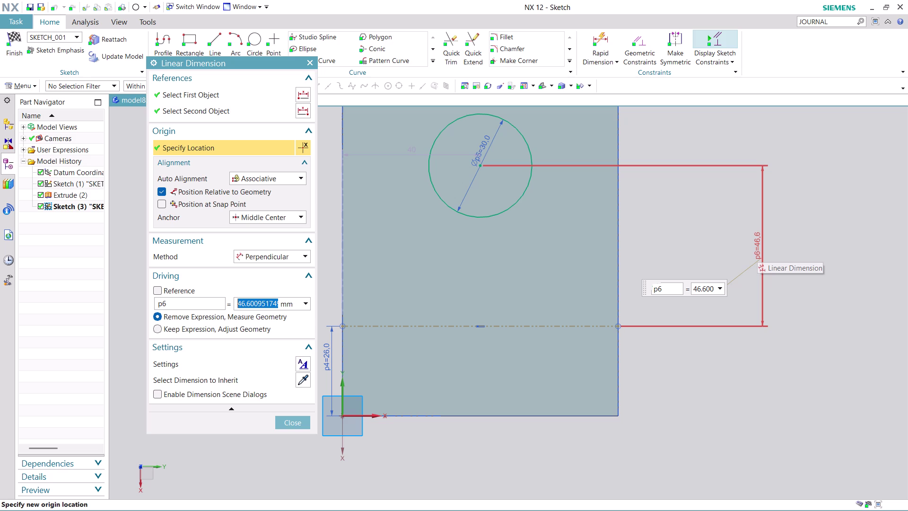
text(32)
key(Return)
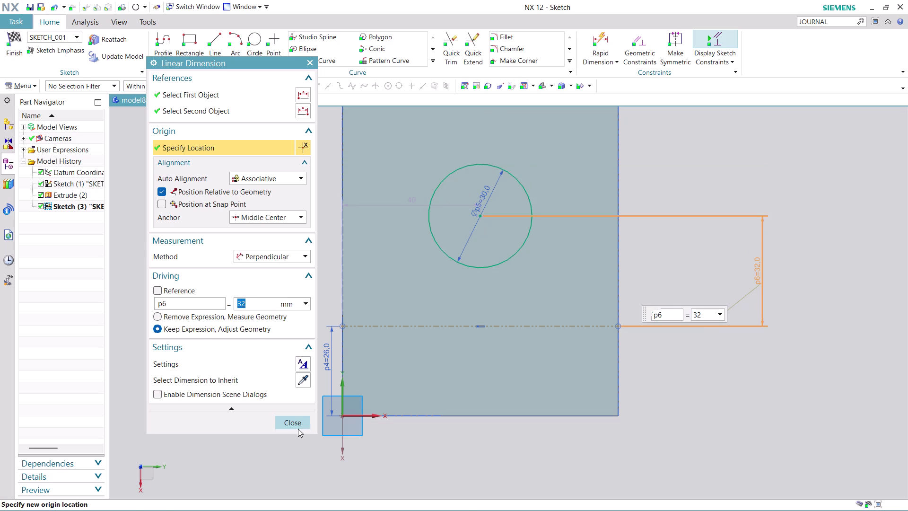
click(288, 424)
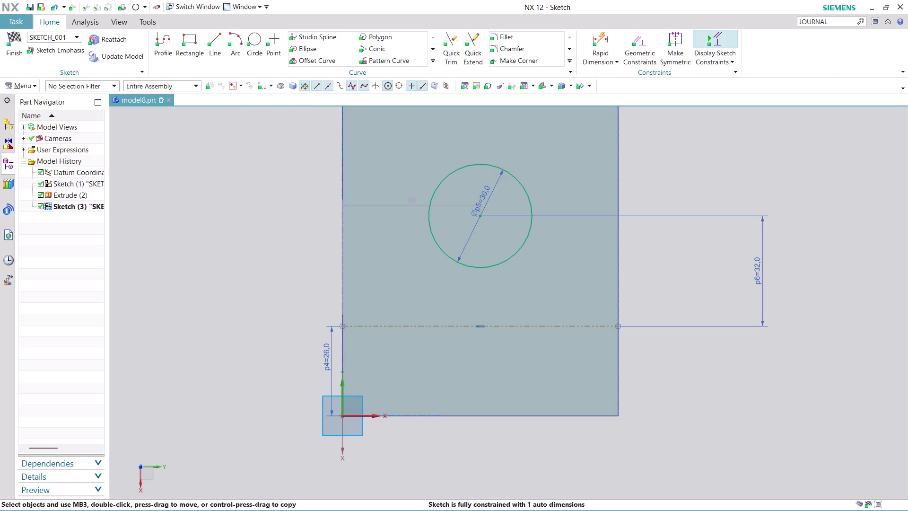
scroll(up, 3)
scroll(down, 3)
scroll(down, 3)
scroll(up, 3)
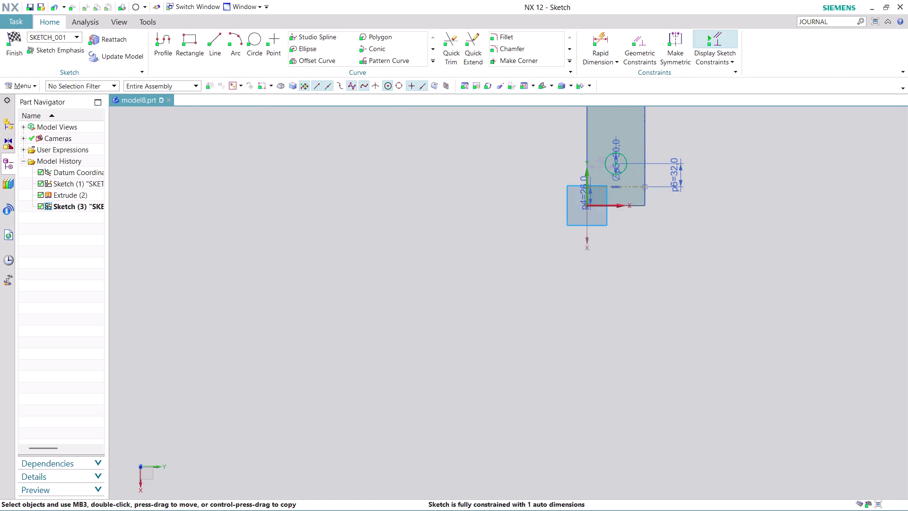
scroll(up, 3)
scroll(up, 3)
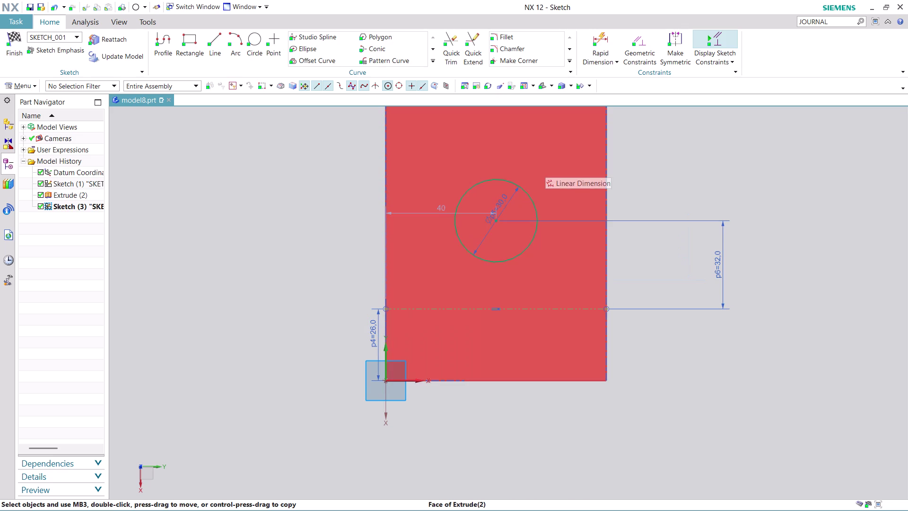
scroll(up, 3)
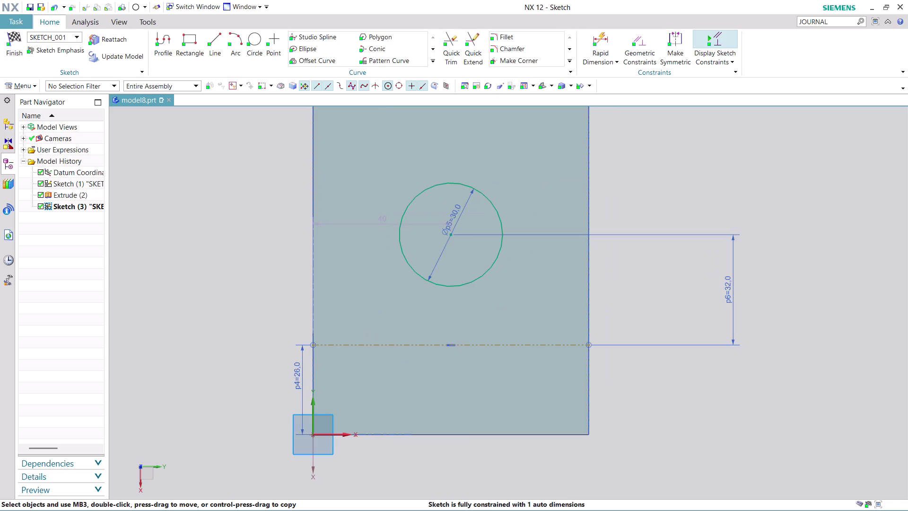
scroll(down, 3)
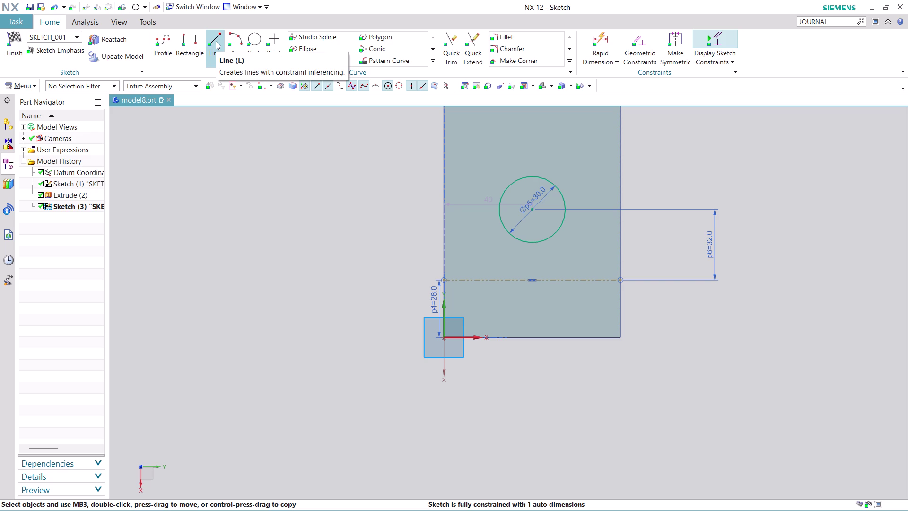
Draw a vertical line from the circle's right point down to the block's bottom edge.
click(168, 38)
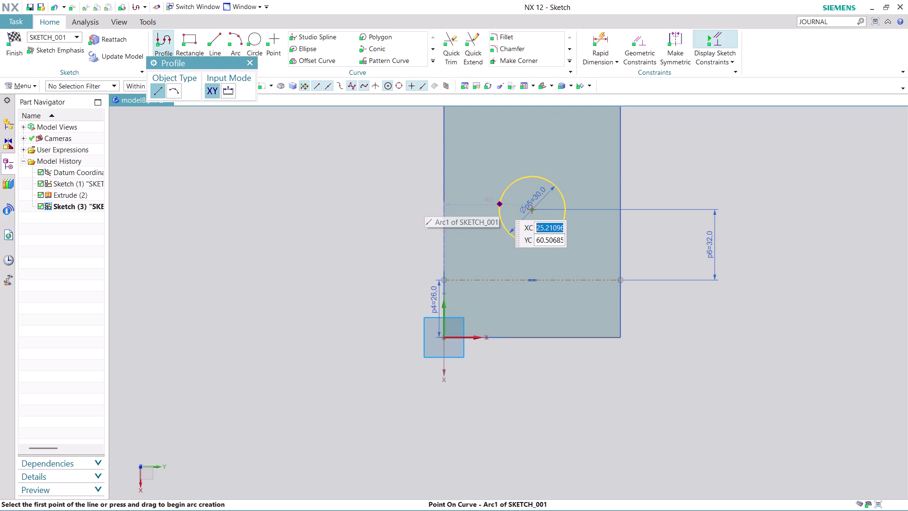
click(499, 208)
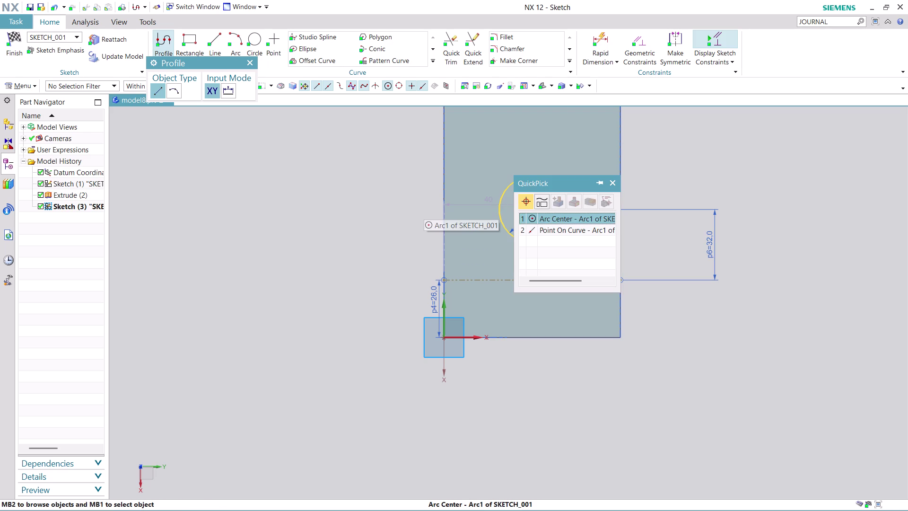
click(557, 228)
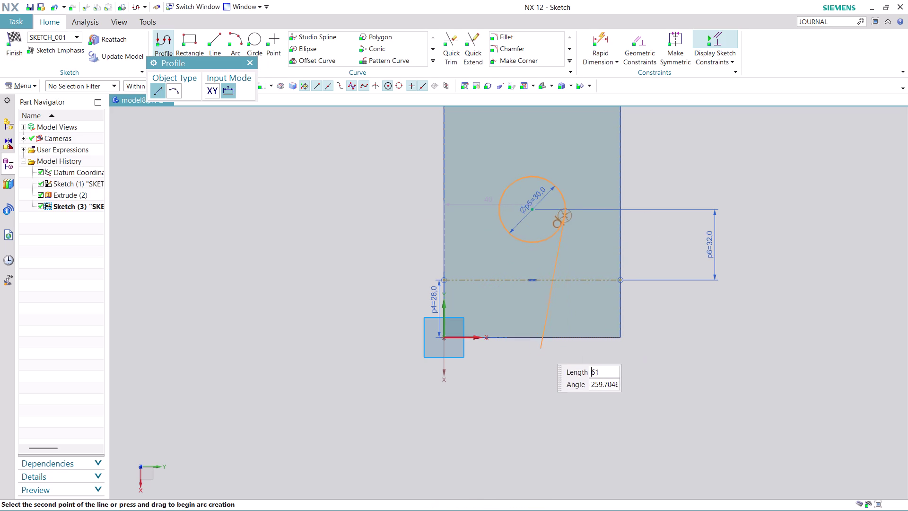
click(566, 338)
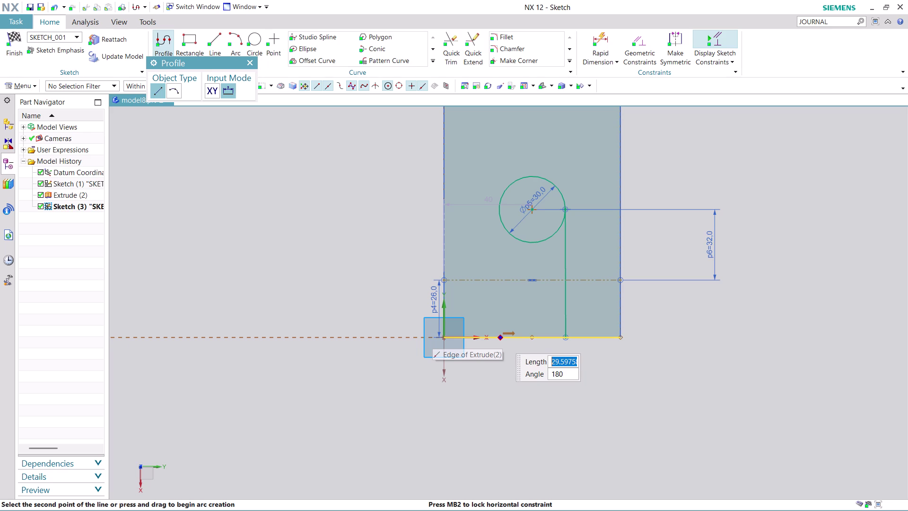
Add a 30 mm bottom line and a line up to the circle's left point.
text(3)
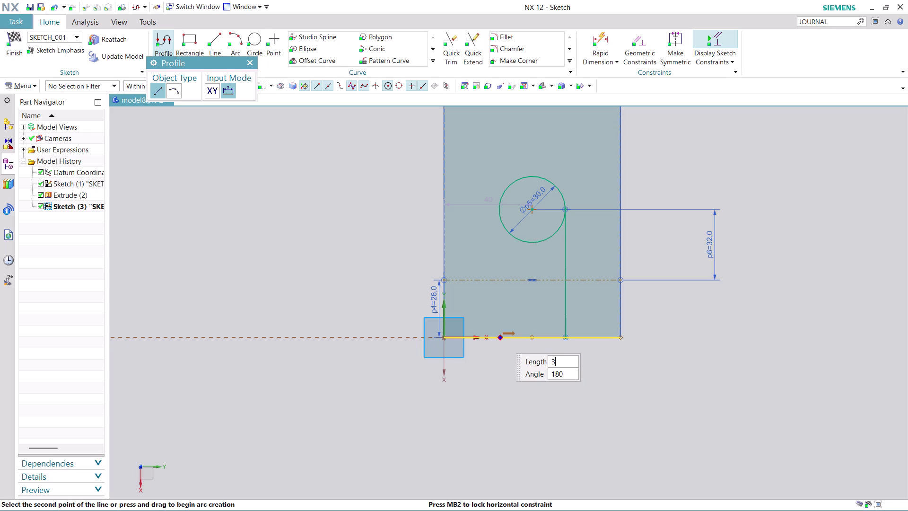
text(0)
key(Return)
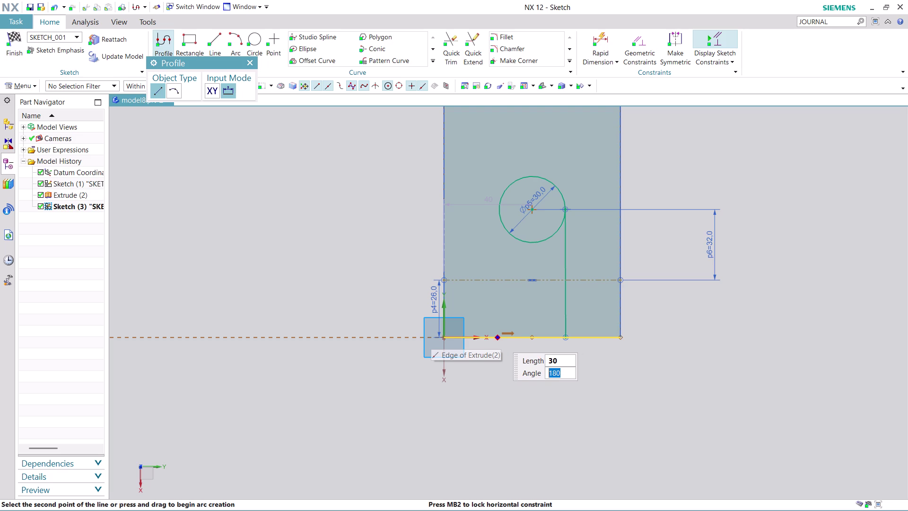
click(497, 336)
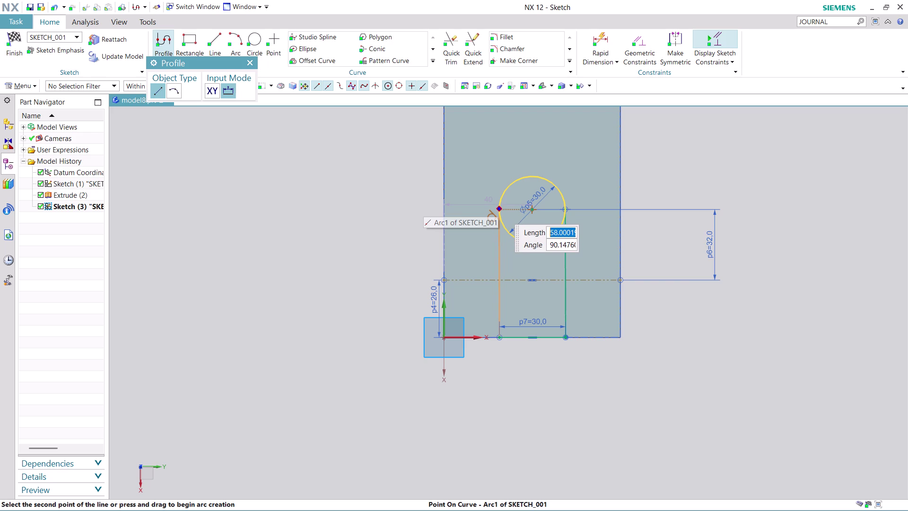
click(499, 209)
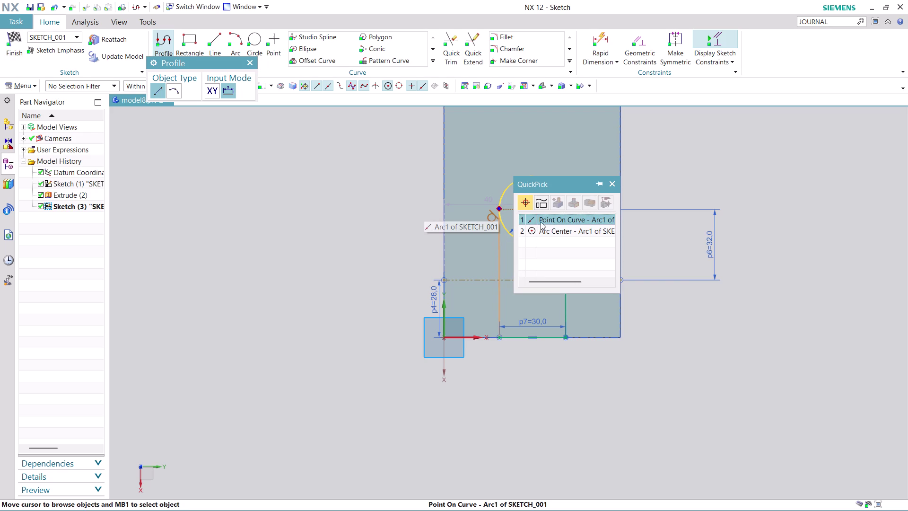
click(558, 219)
key(Escape)
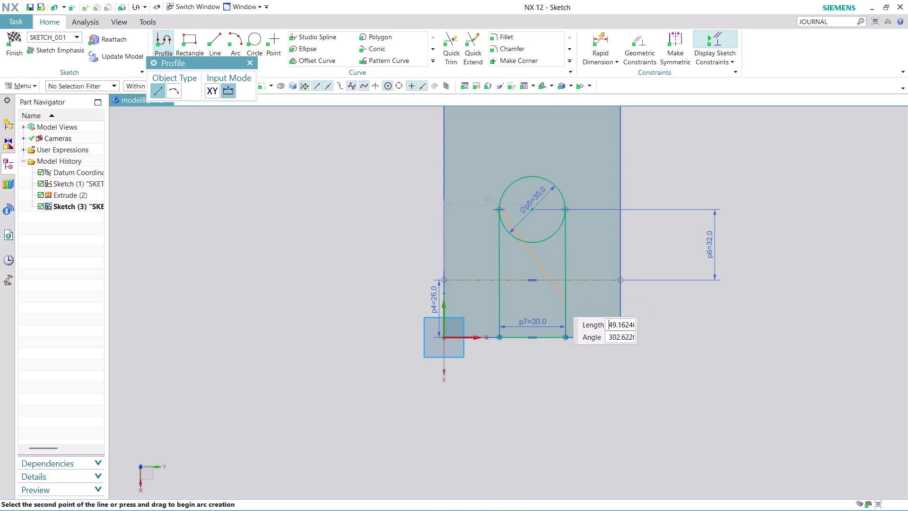
key(Escape)
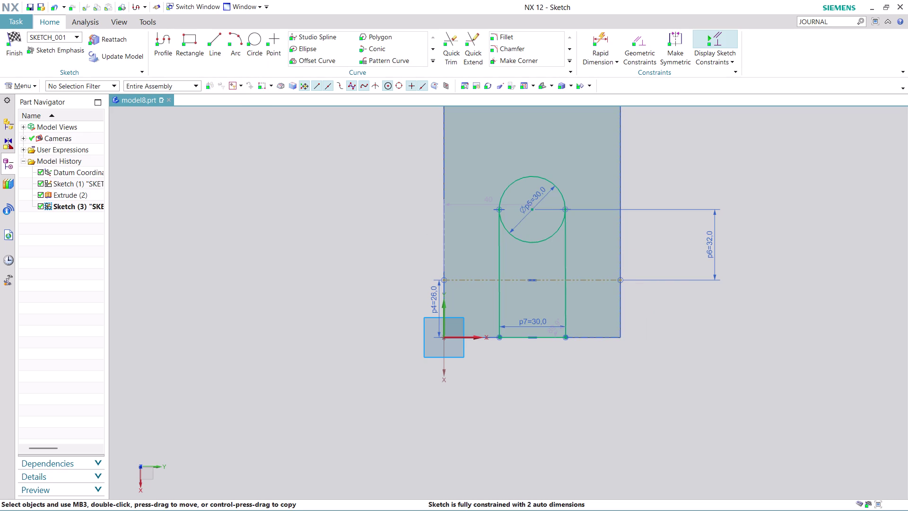
click(445, 43)
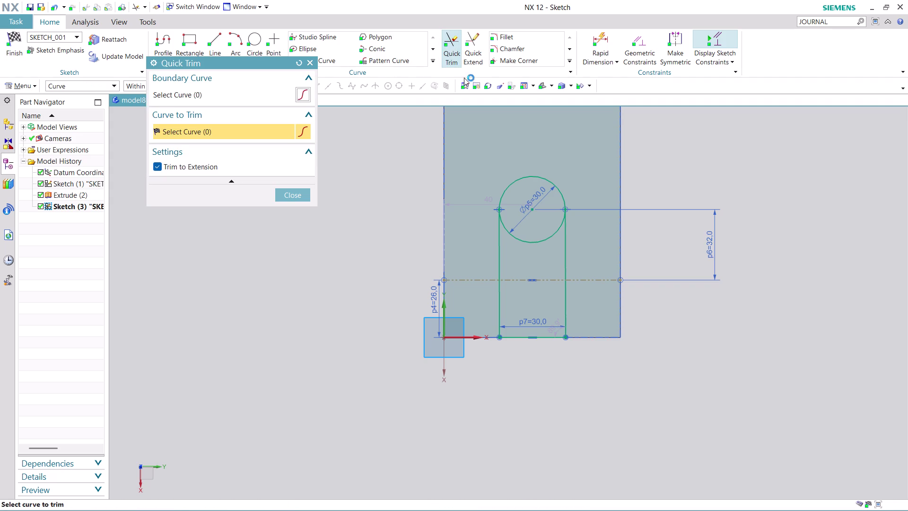
Trim away the circle's lower arc and finish Sketch (3).
click(537, 242)
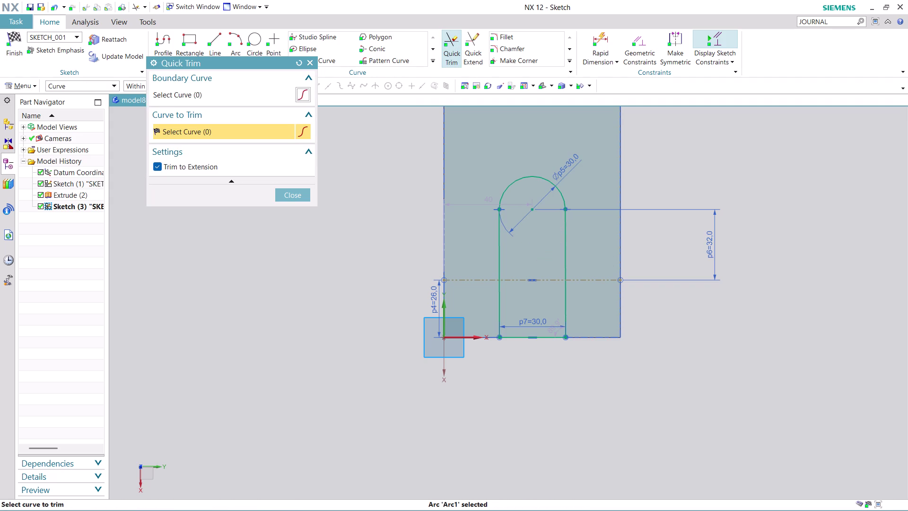
click(296, 194)
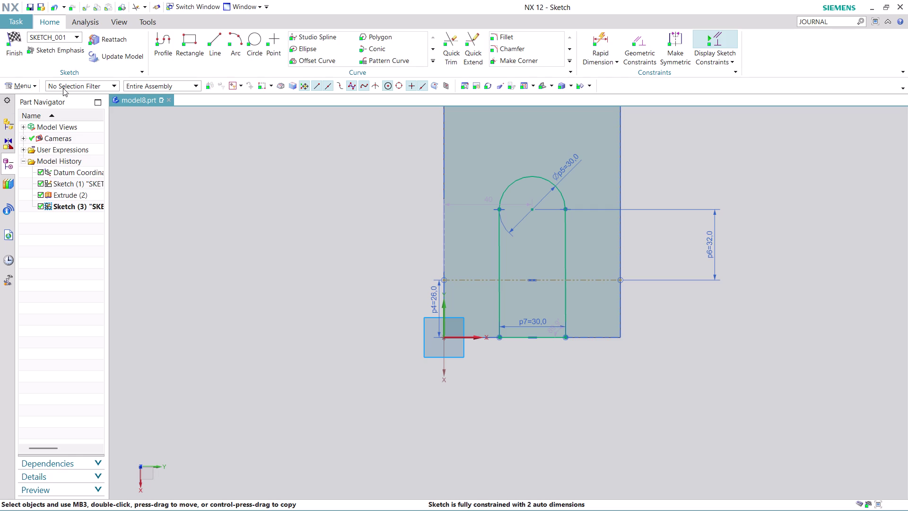
click(5, 54)
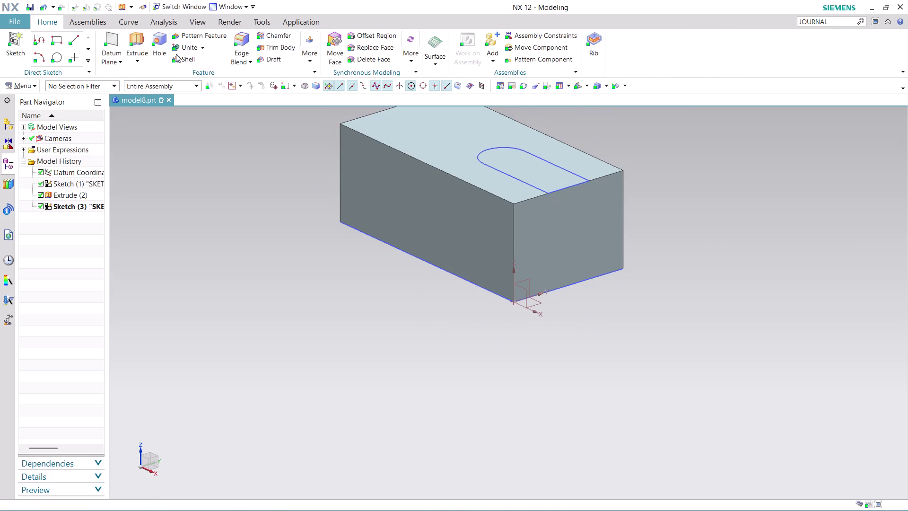
Extrude the rounded slot outline 60 mm downward, subtracting it from the block.
click(136, 31)
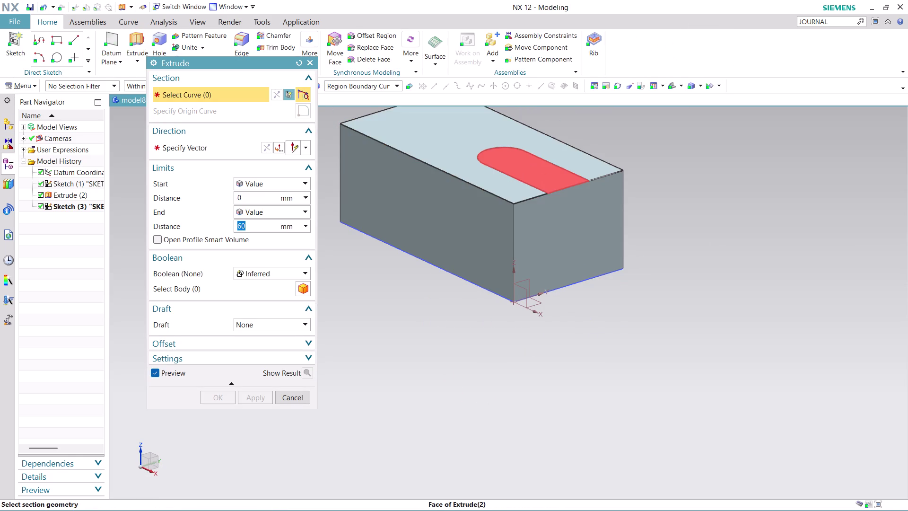
click(530, 172)
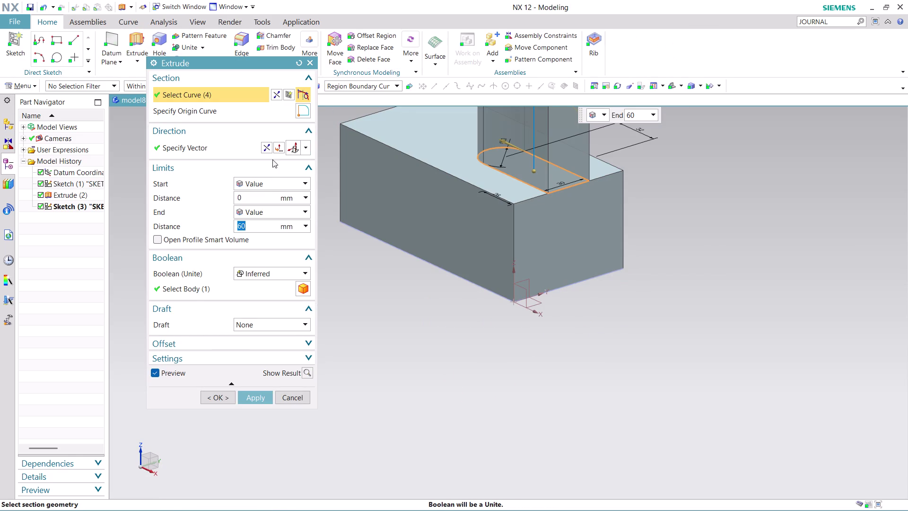
click(270, 147)
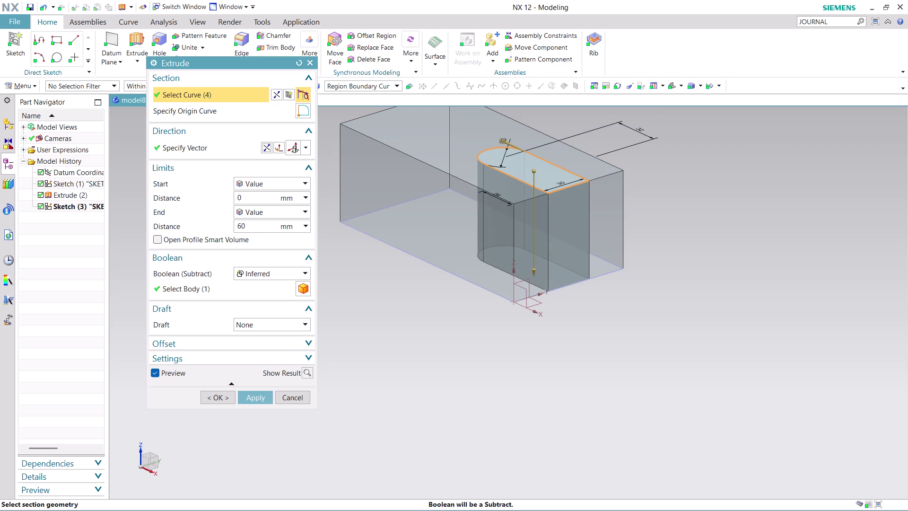
click(307, 274)
click(286, 308)
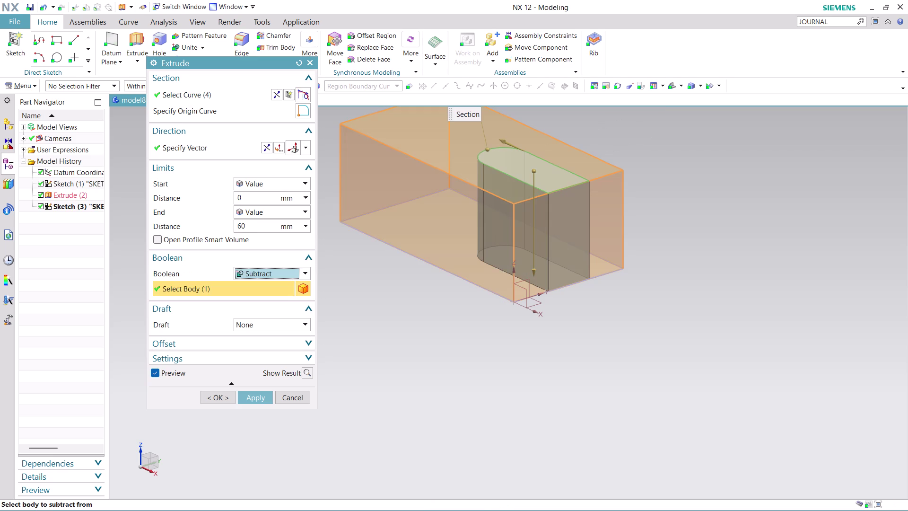
click(254, 397)
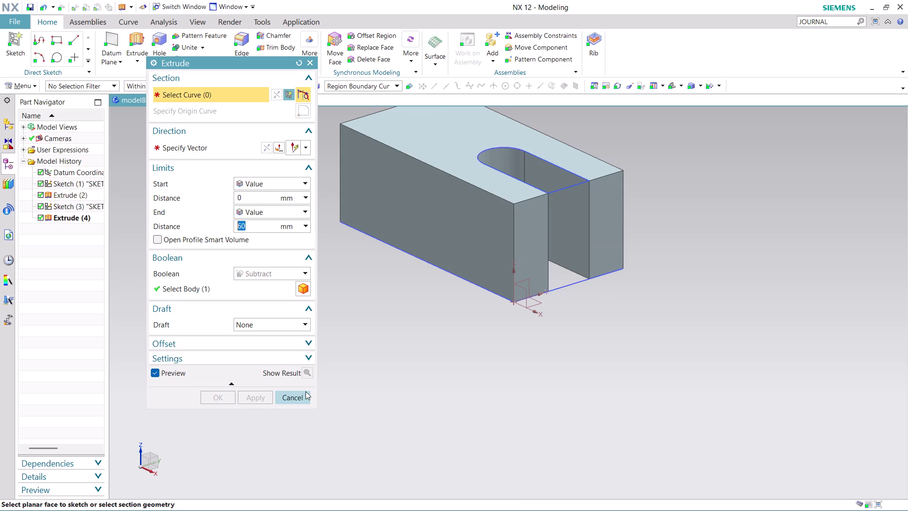
click(297, 399)
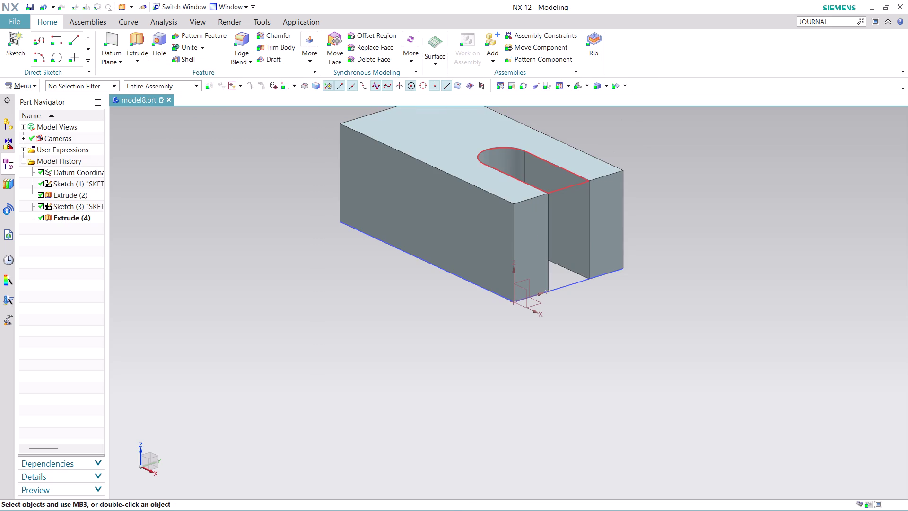
right_click(560, 189)
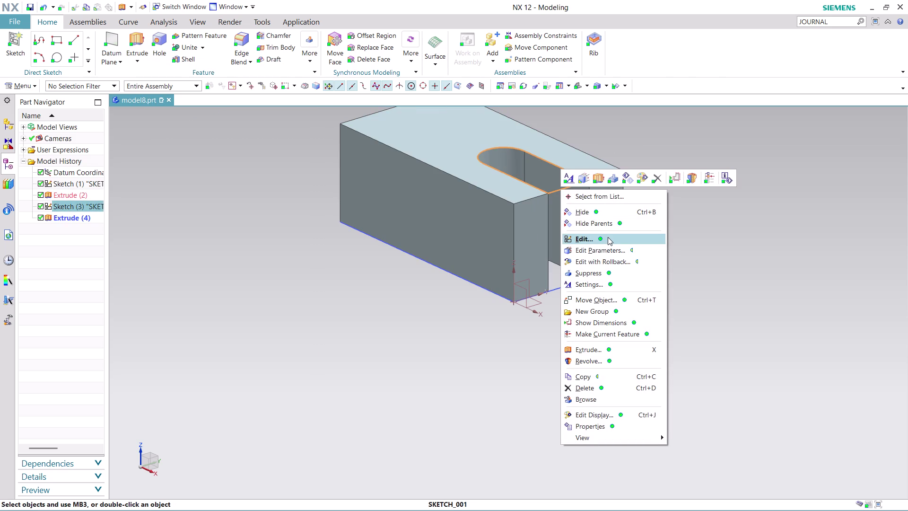
Hide the slot sketch and orbit the block to inspect the U-shaped slot.
click(605, 215)
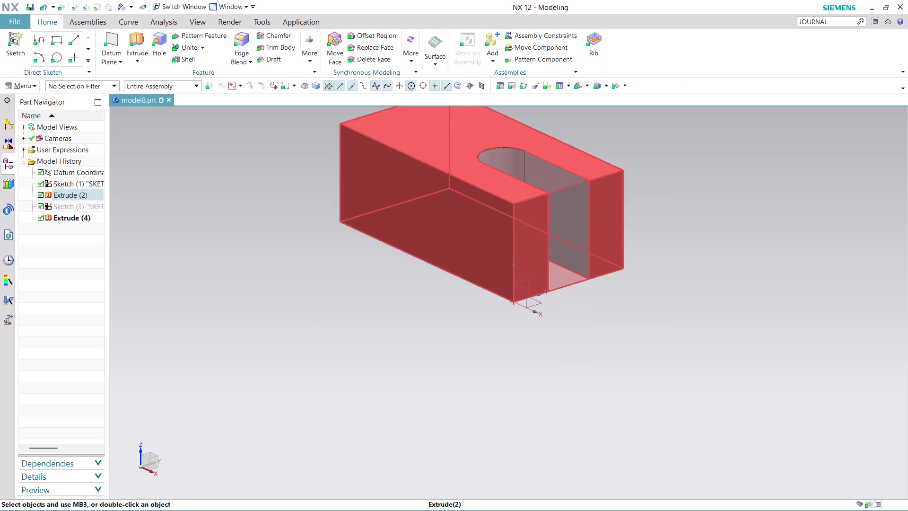
middle_drag(678, 257, 594, 251)
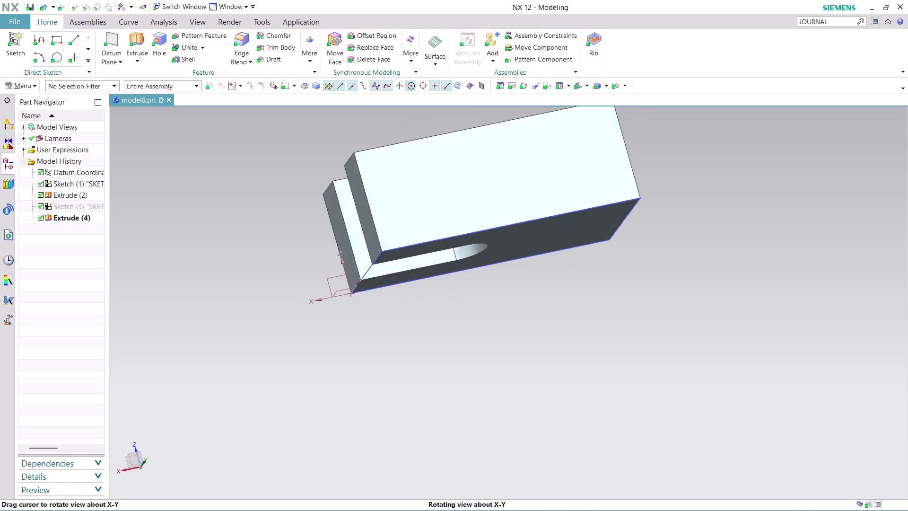
middle_drag(595, 252, 582, 284)
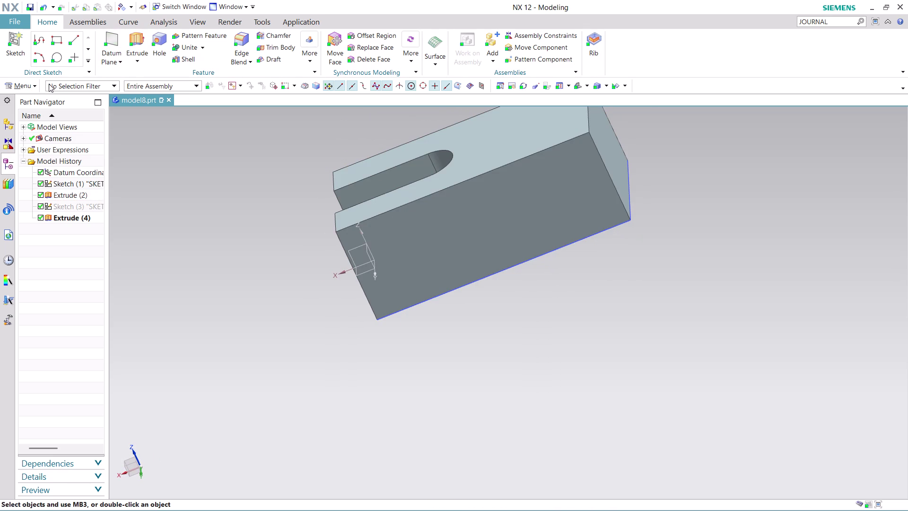
click(27, 85)
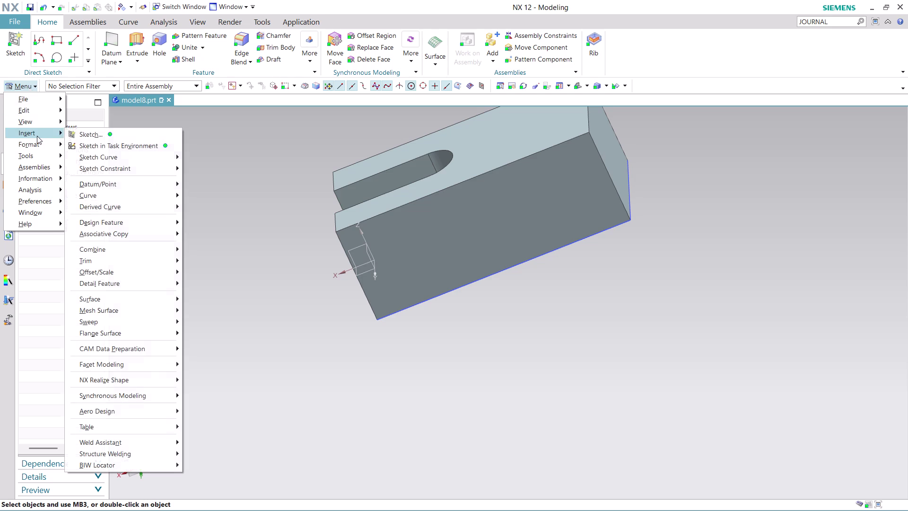
Create Sketch (5) on the block's large flat face and centre the view on it.
click(109, 147)
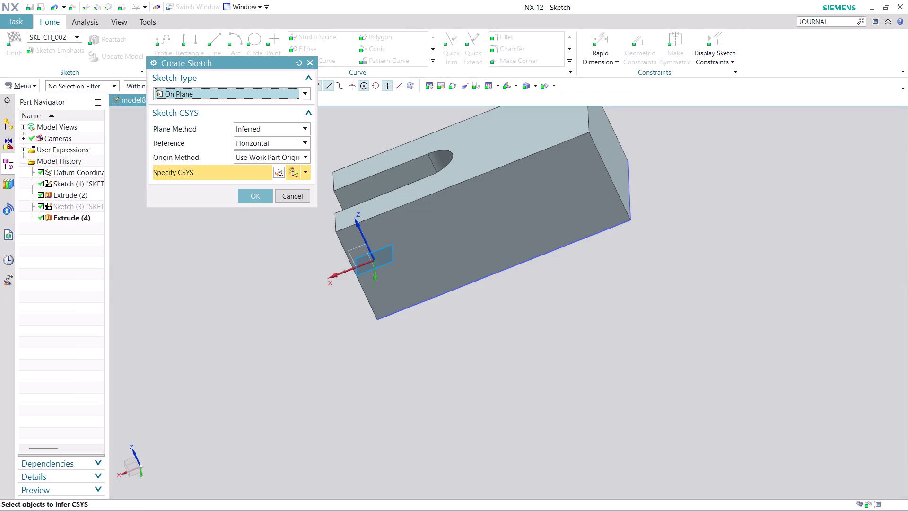
click(475, 220)
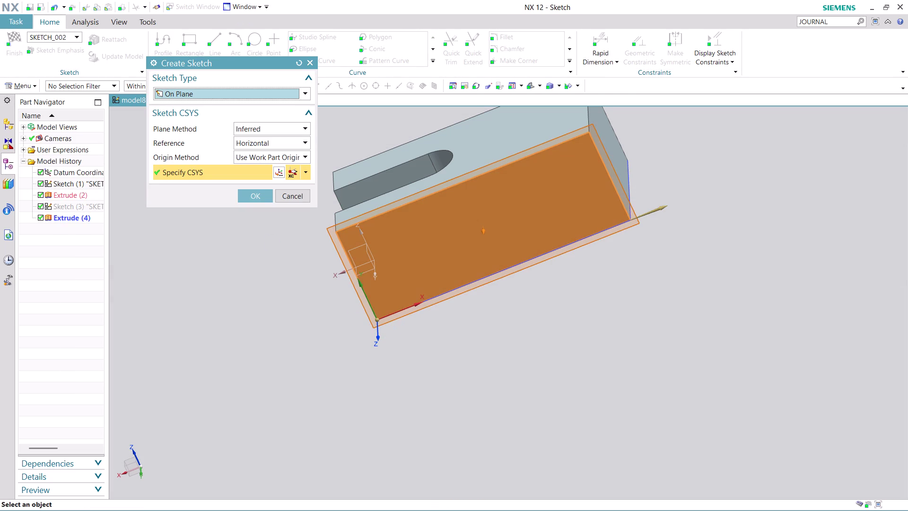
click(255, 199)
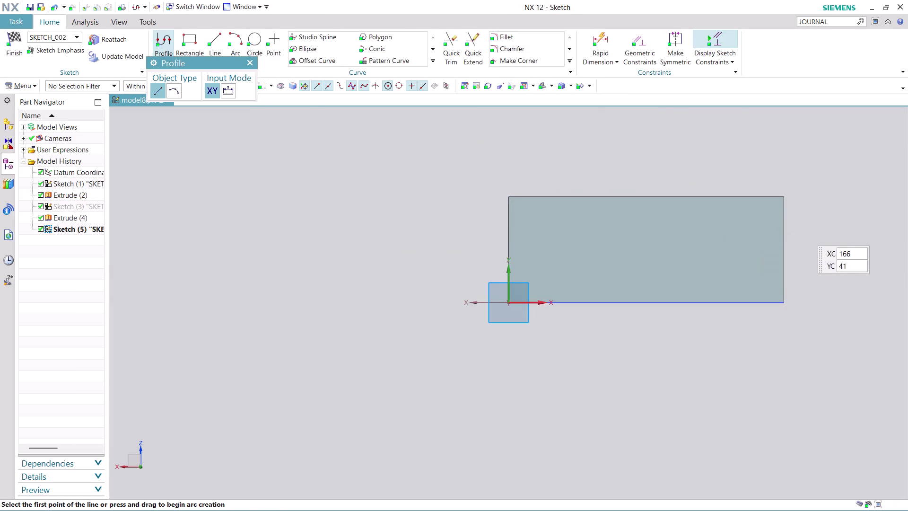
middle_drag(835, 231, 661, 240)
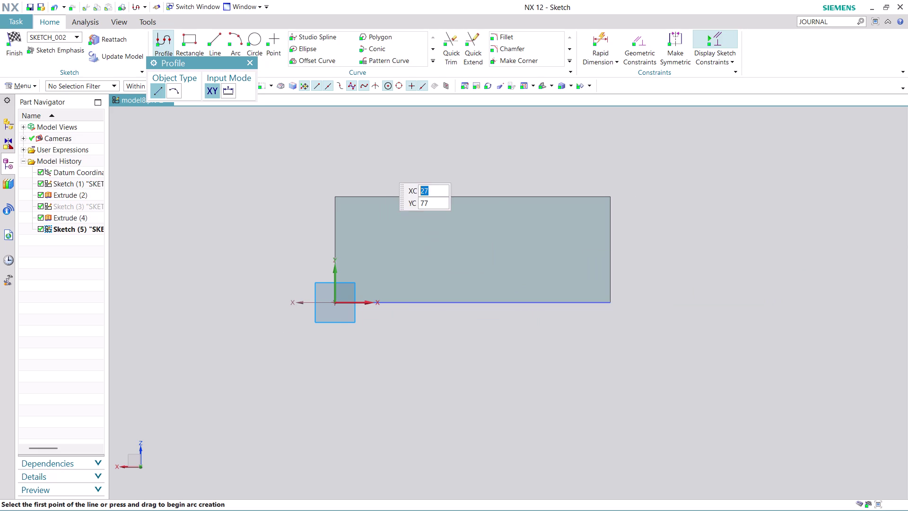
scroll(up, 3)
scroll(up, 3)
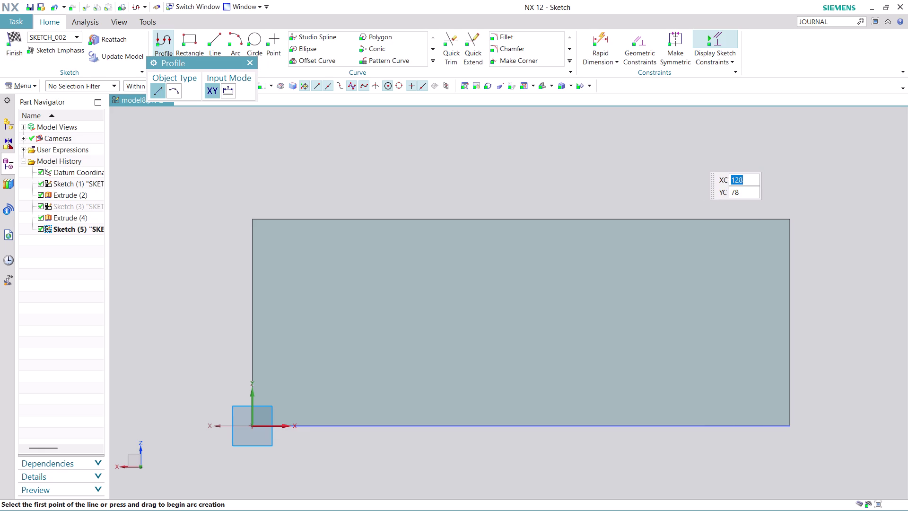
click(253, 36)
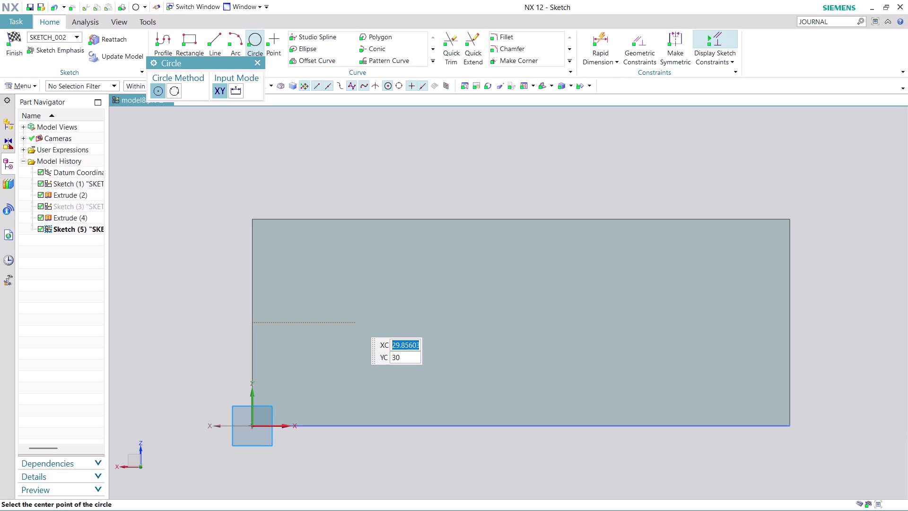
Draw a 52 mm diameter circle near the face's left edge.
click(355, 321)
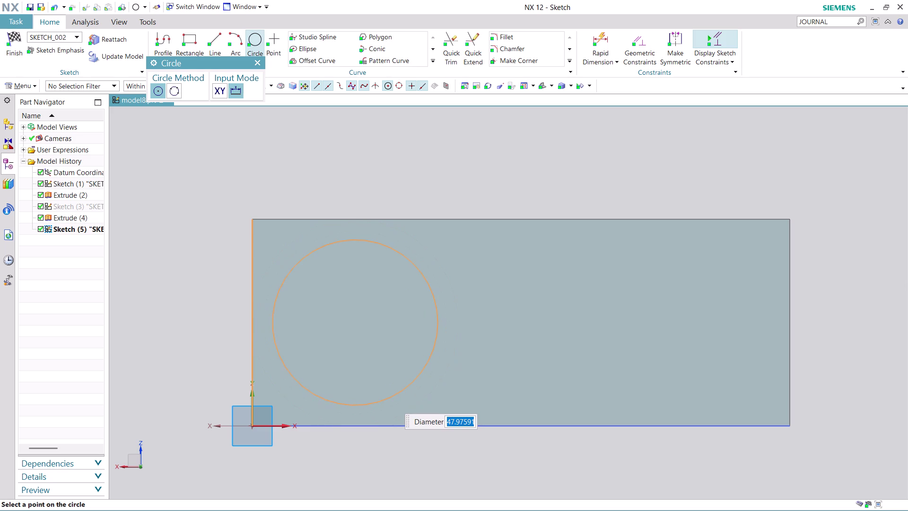
text(52)
key(Return)
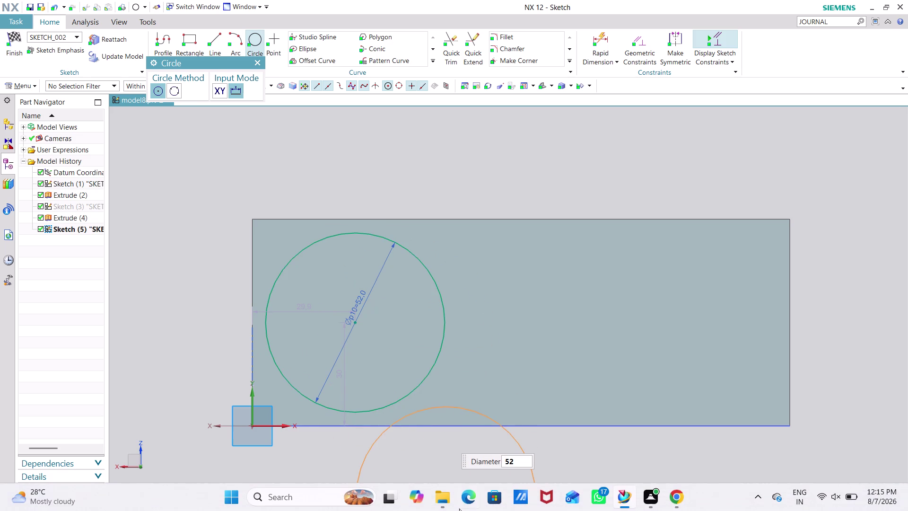
key(Escape)
key(Escape)
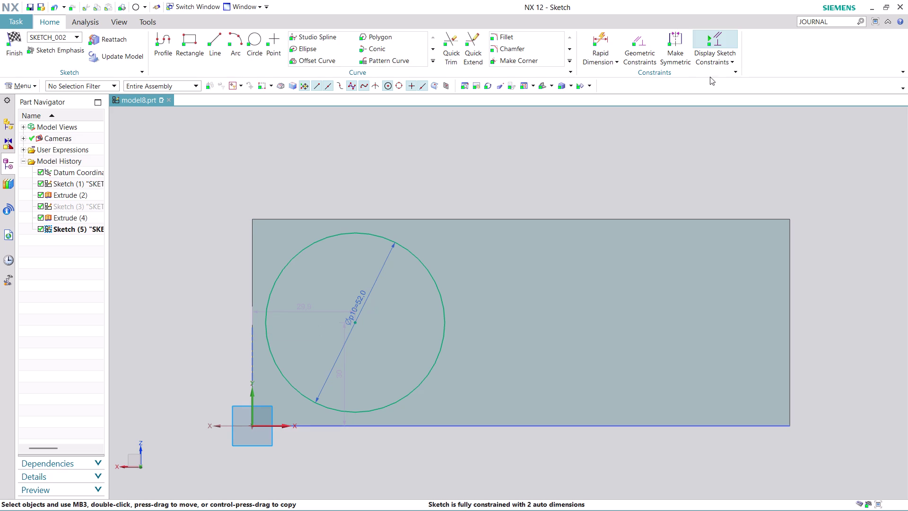
click(640, 42)
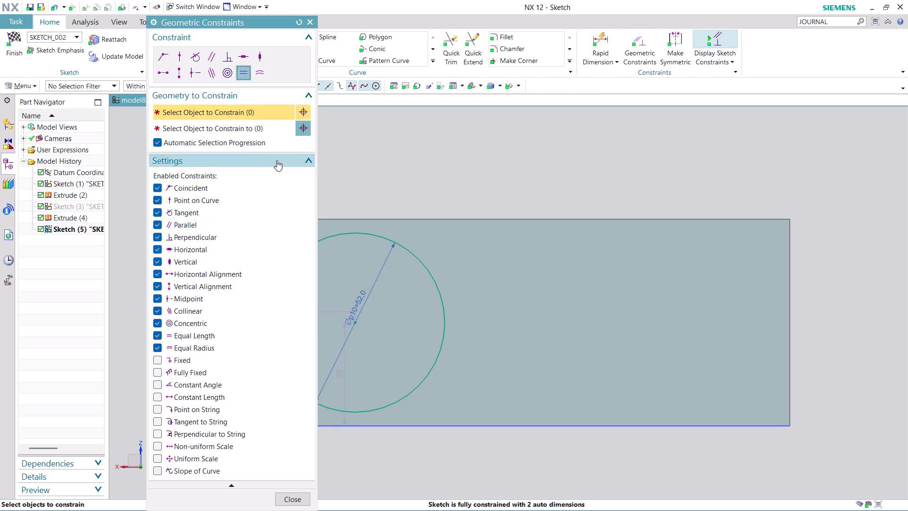
Constrain the 52 mm circle tangent to the face's left edge.
click(197, 54)
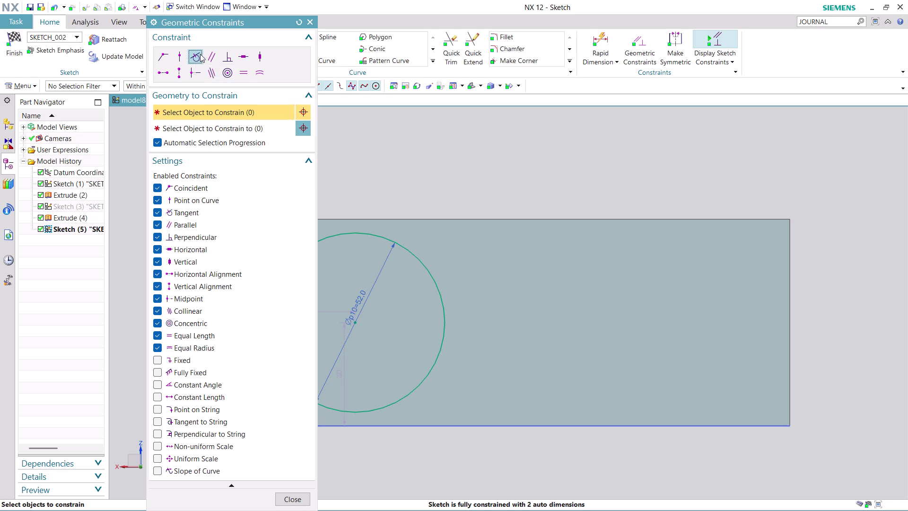
drag(275, 19, 95, 34)
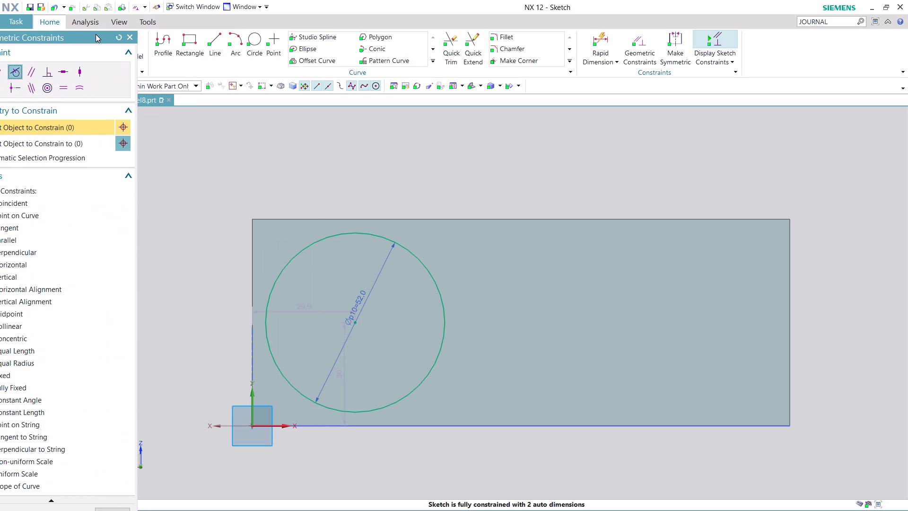
click(269, 311)
click(252, 321)
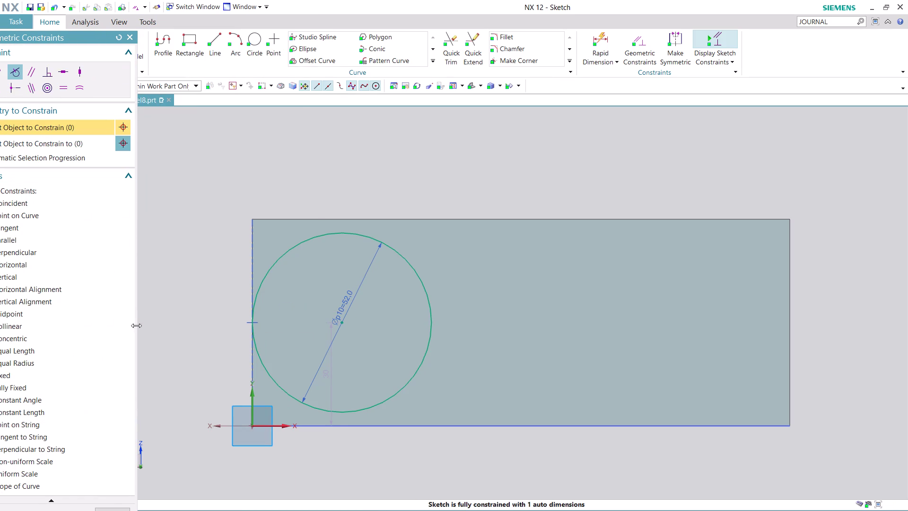
click(117, 510)
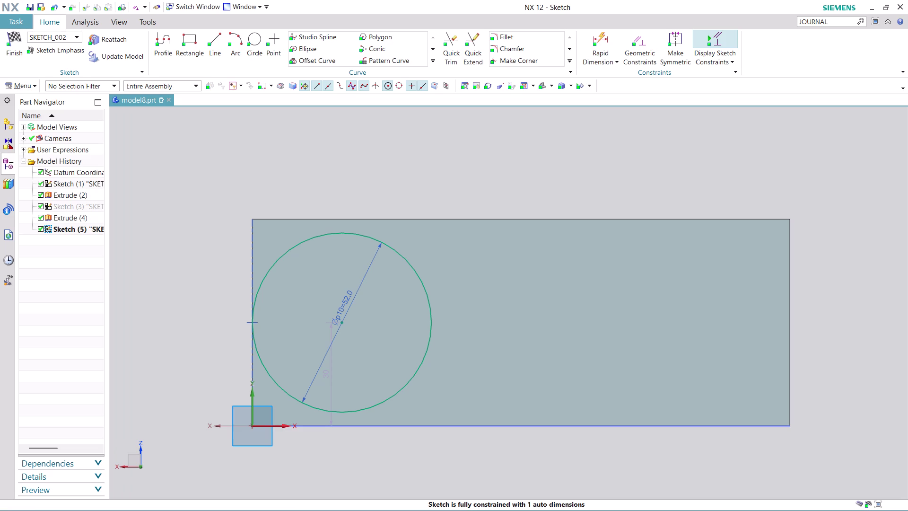
click(256, 35)
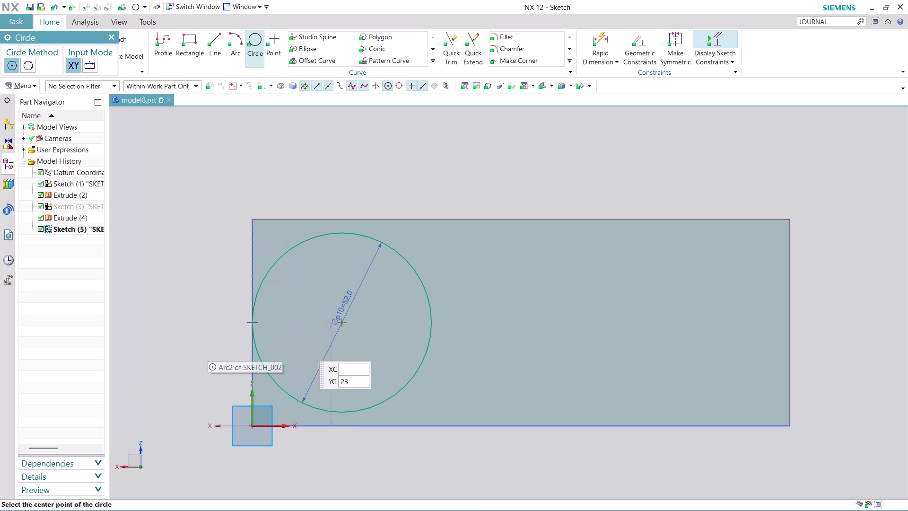
Draw a 25 mm circle concentric with the 52 mm circle.
click(342, 323)
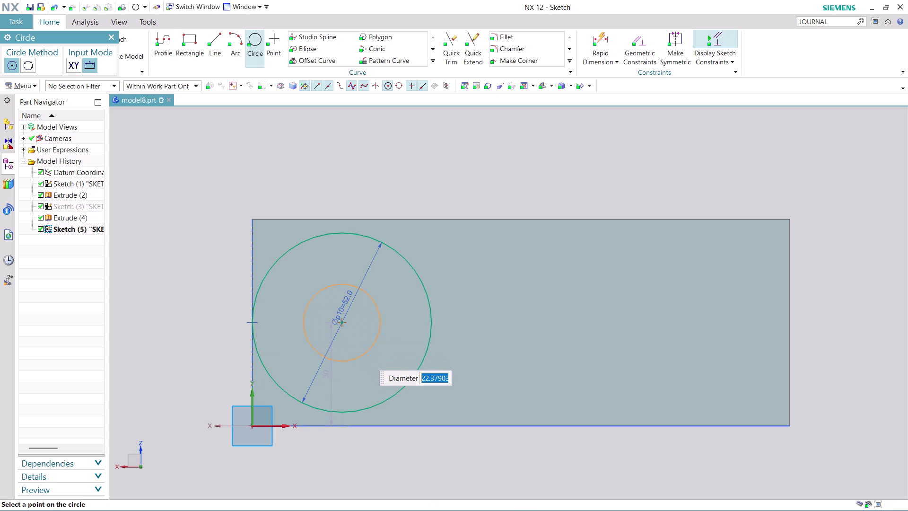
text(25)
key(Return)
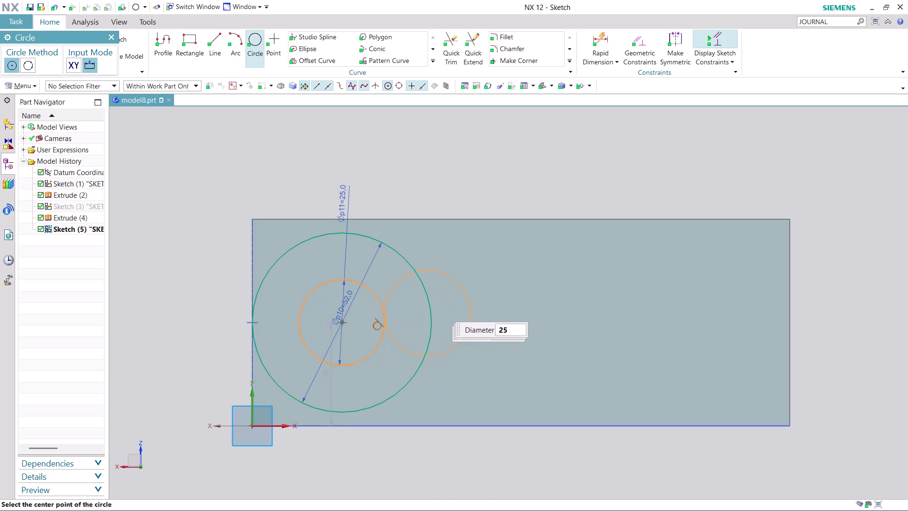
key(Escape)
key(Escape)
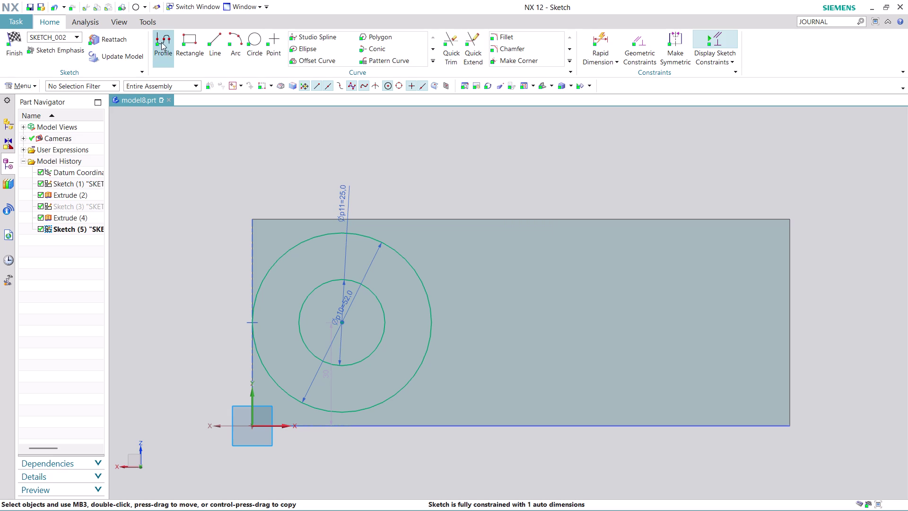
click(193, 40)
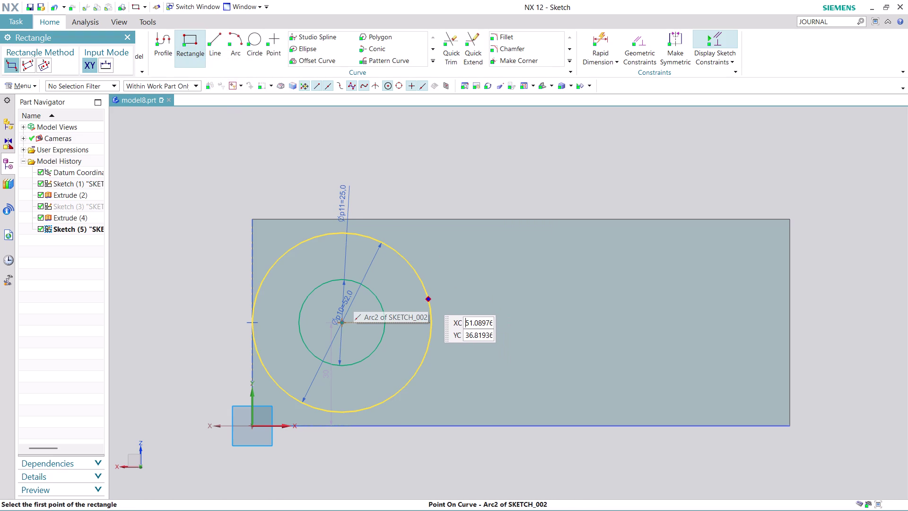
Draw a rectangle from a point on the large circle to the block's right edge.
click(428, 298)
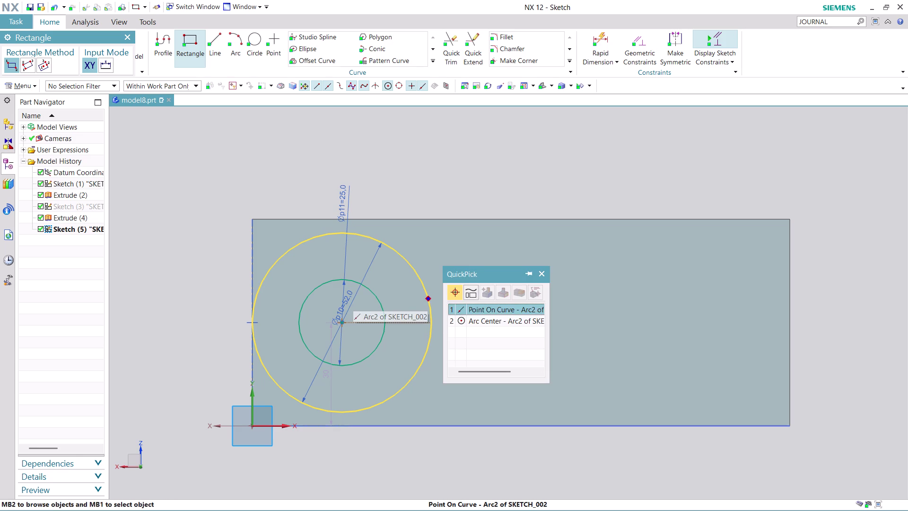
click(475, 312)
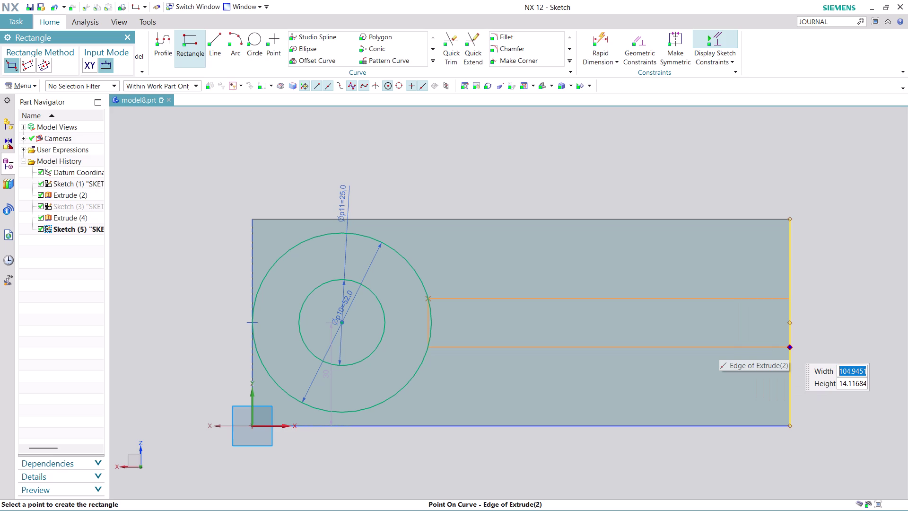
click(789, 347)
key(Escape)
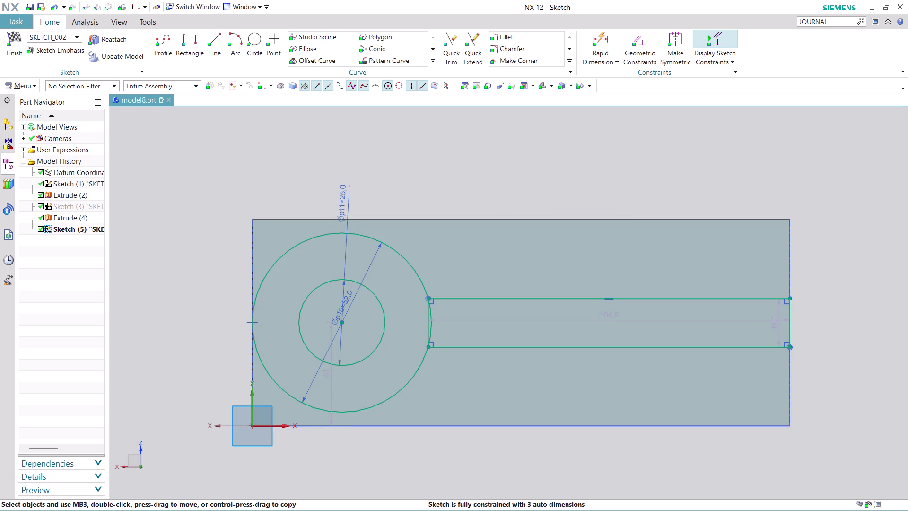
Move the rectangle's height dimension outside the block and set it to 28 mm.
drag(776, 323, 845, 321)
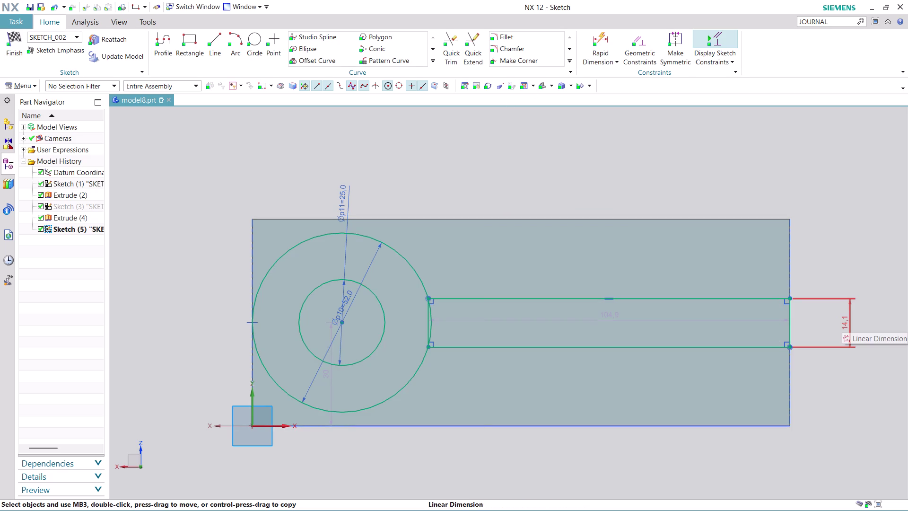
double_click(847, 323)
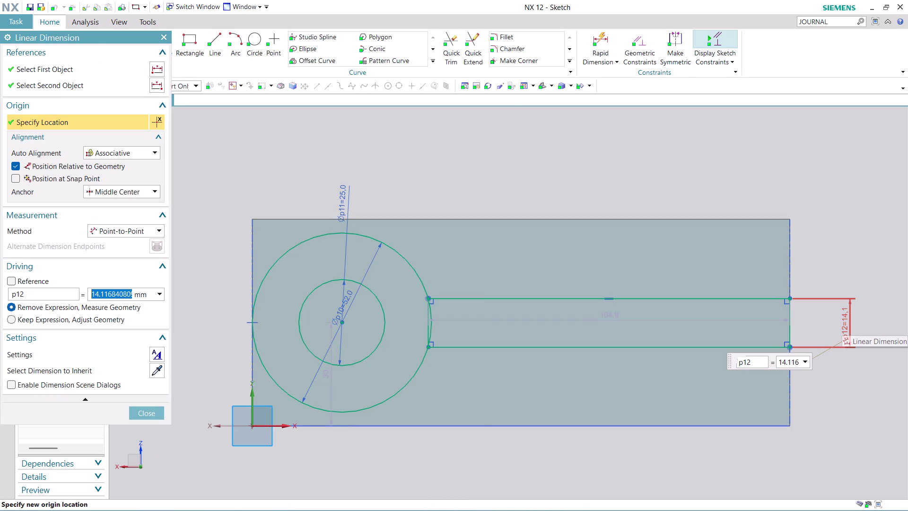
text(28)
key(Return)
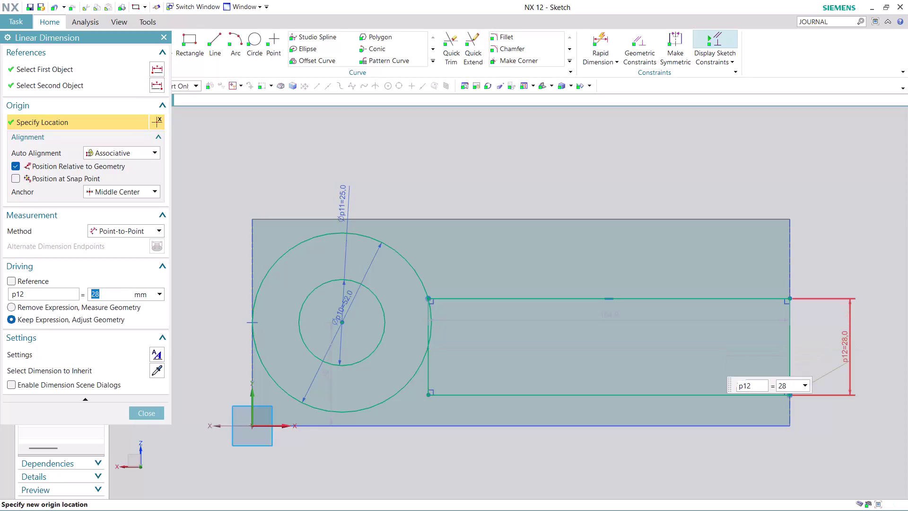
click(146, 413)
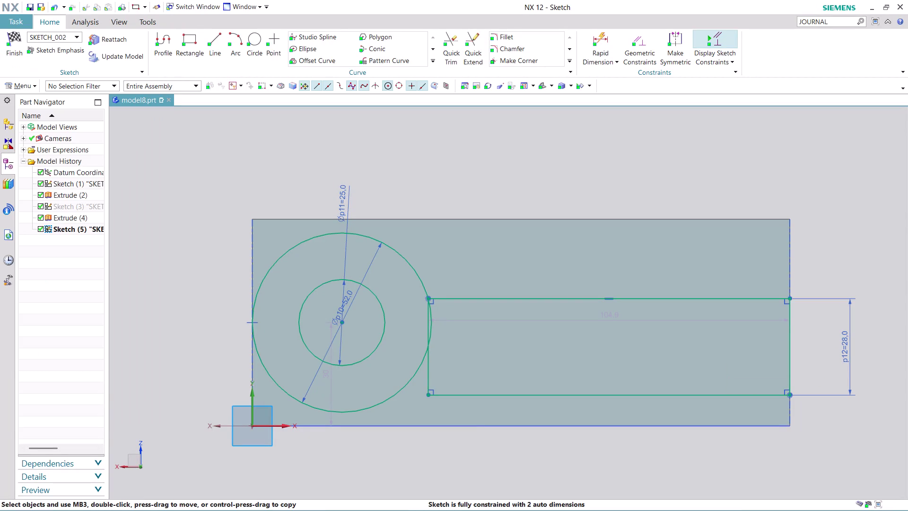
click(680, 34)
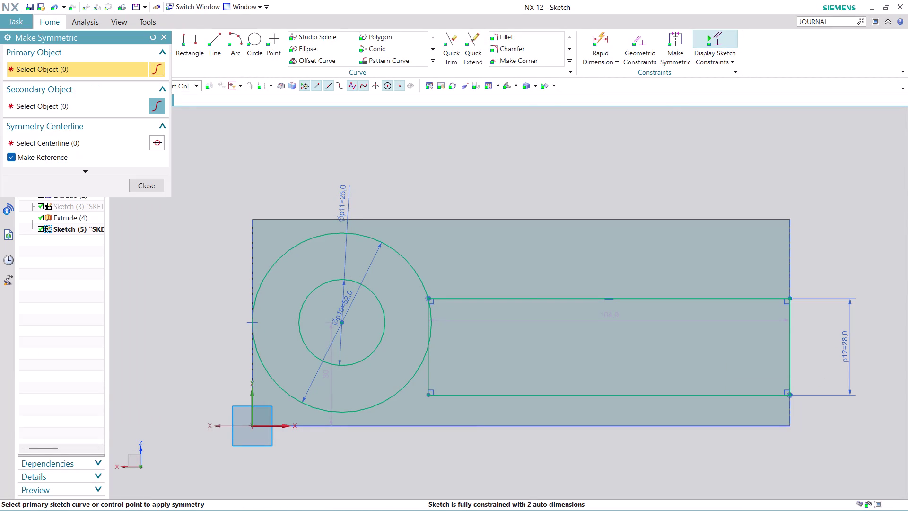
Abandon an initial symmetry selection of the slot's top and bottom edges.
click(537, 396)
click(532, 295)
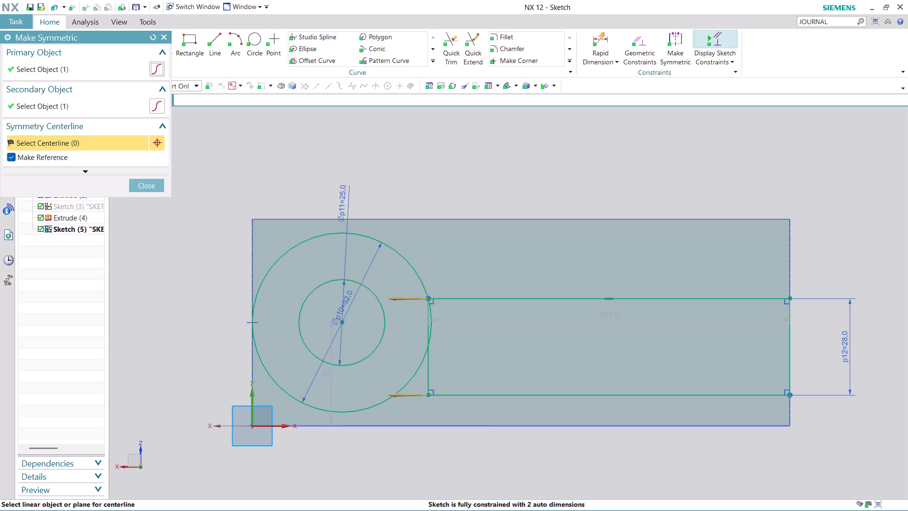
key(Escape)
key(Escape)
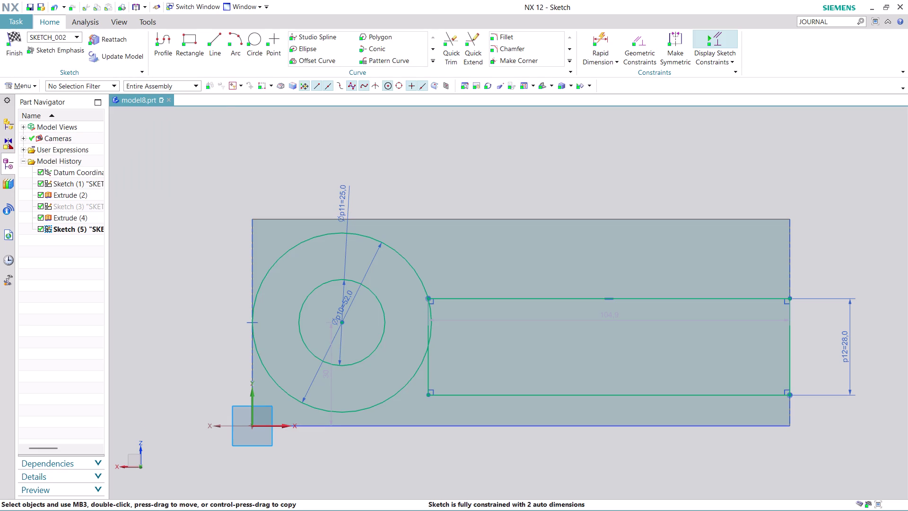
Draw a 75 mm horizontal line right from the circles' centre and convert it to reference.
click(218, 40)
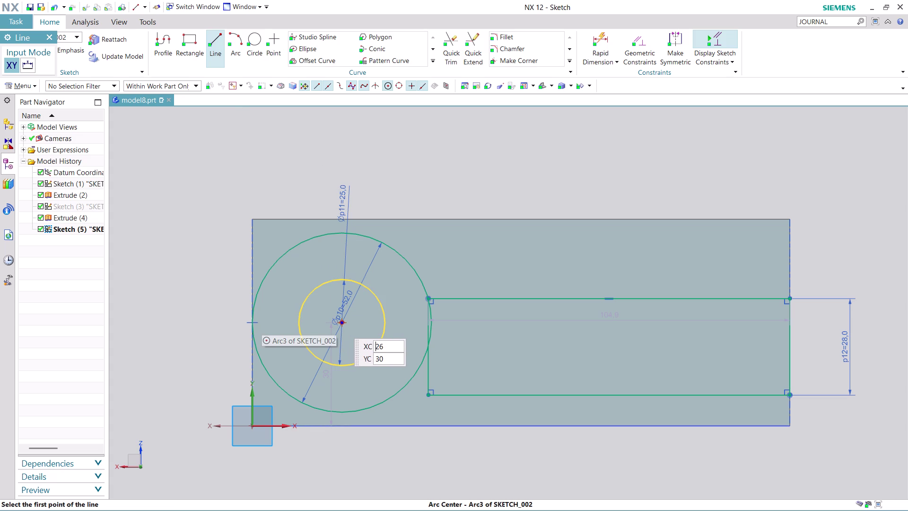
click(341, 321)
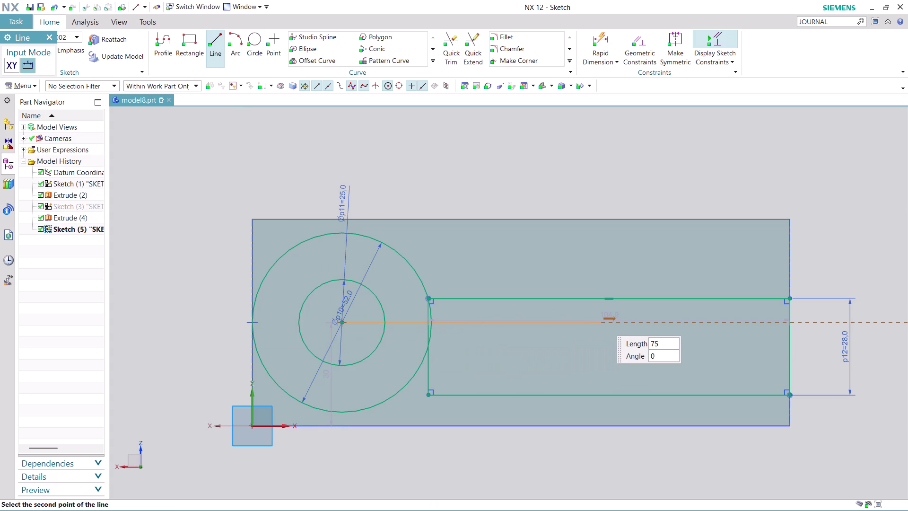
click(601, 320)
key(Escape)
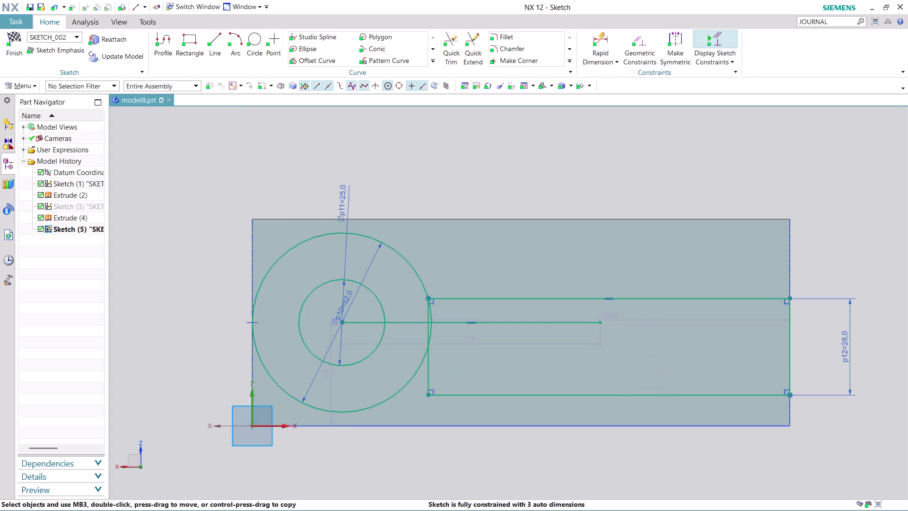
right_click(567, 322)
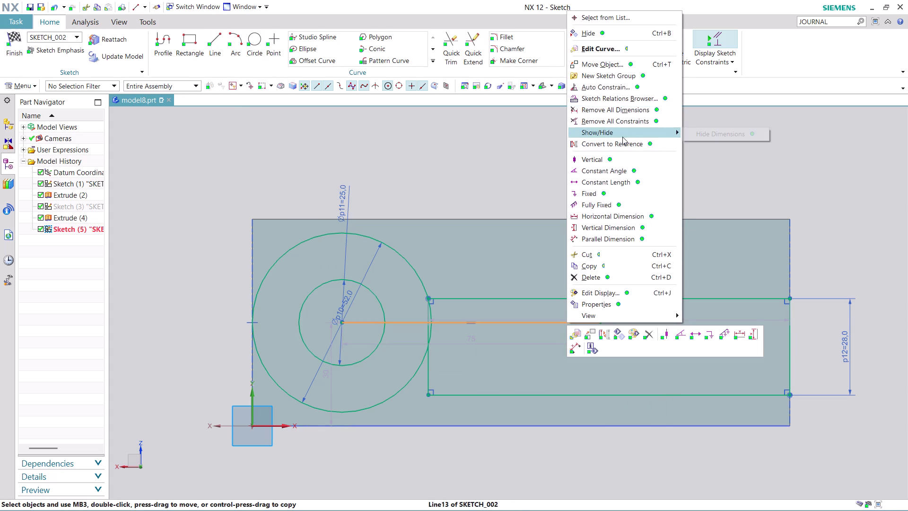
click(627, 144)
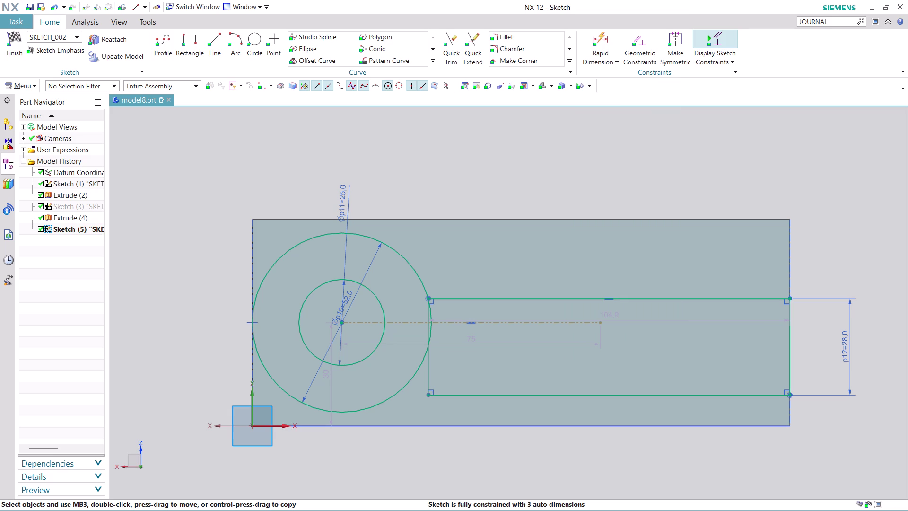
Try making the slot edges symmetric about the line, accept the conflict, then undo both changes.
click(682, 36)
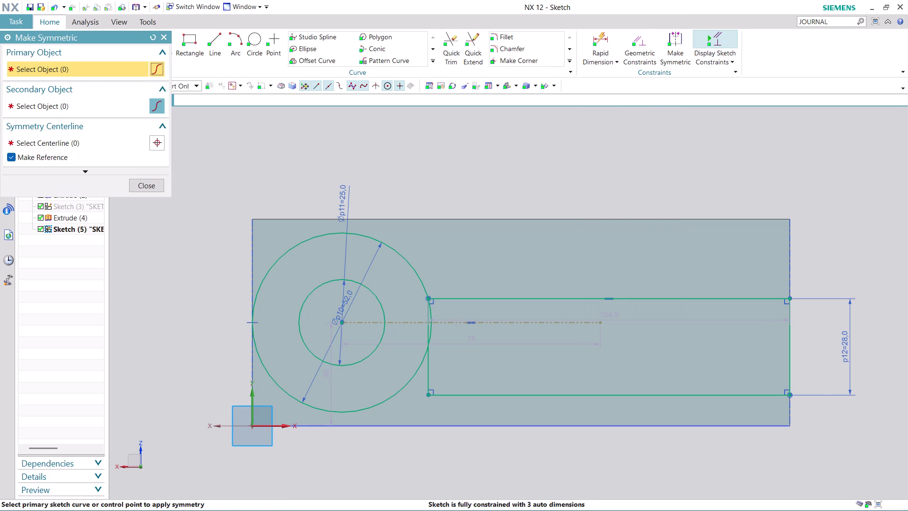
click(622, 397)
click(527, 294)
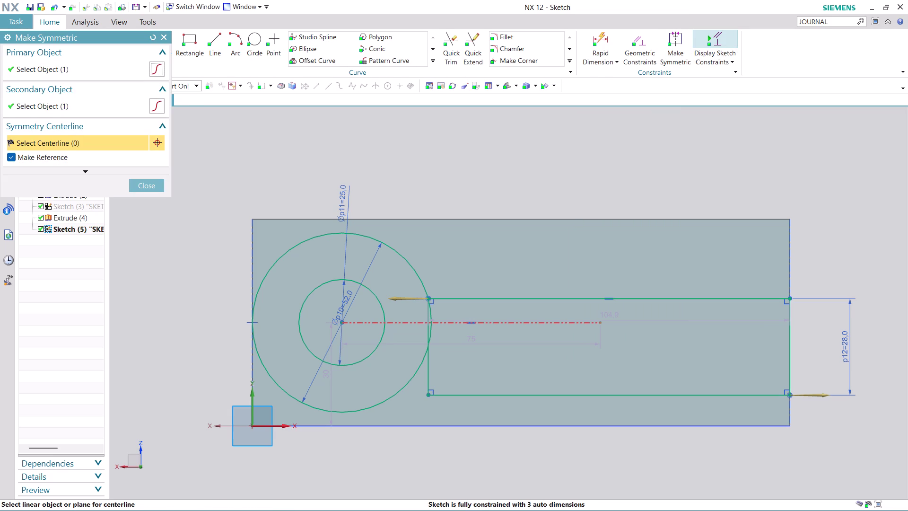
click(521, 323)
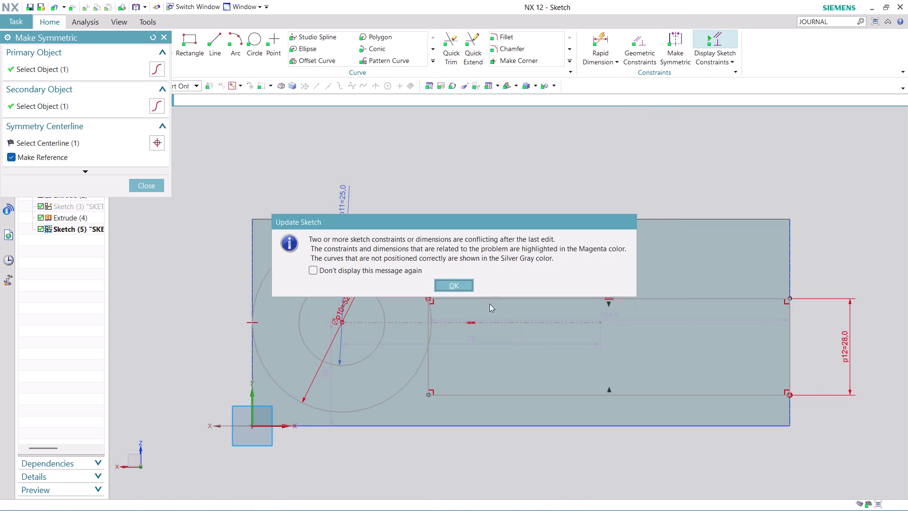
click(467, 285)
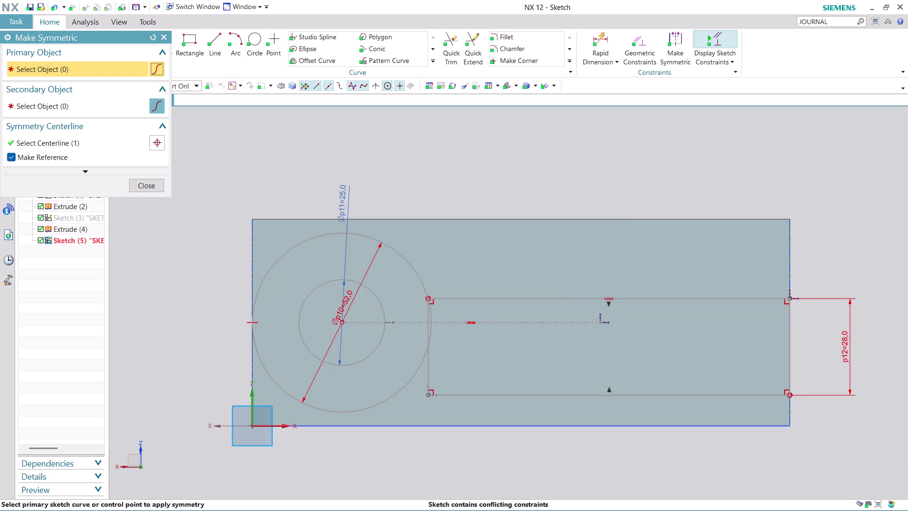
key(ctrl+z)
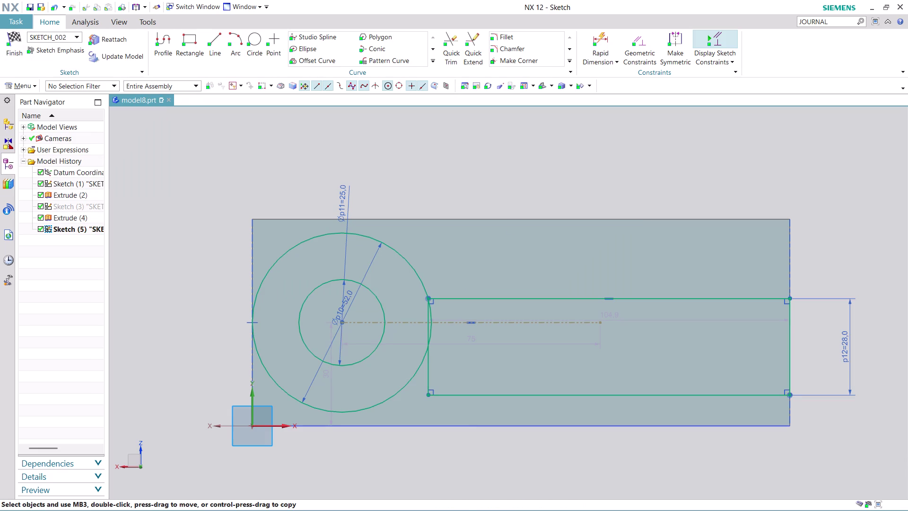
key(ctrl+z)
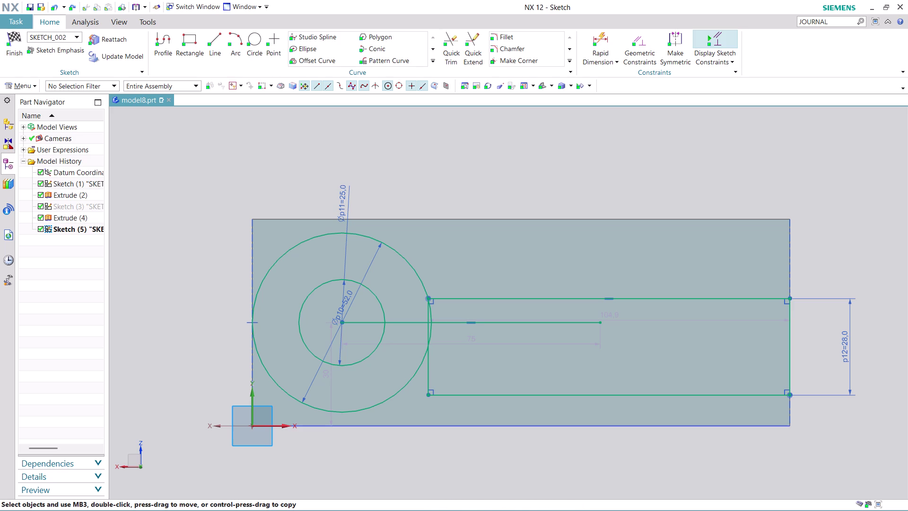
click(455, 40)
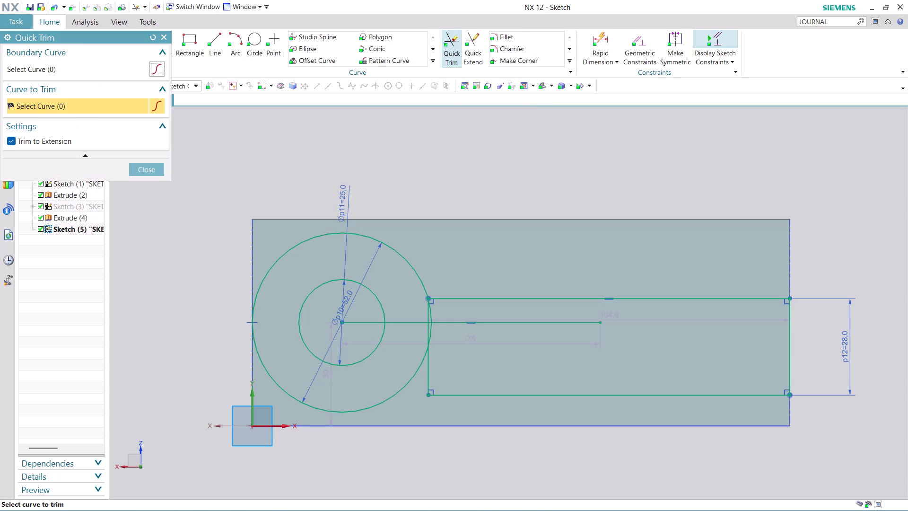
Trim away the slot's left edge.
click(427, 371)
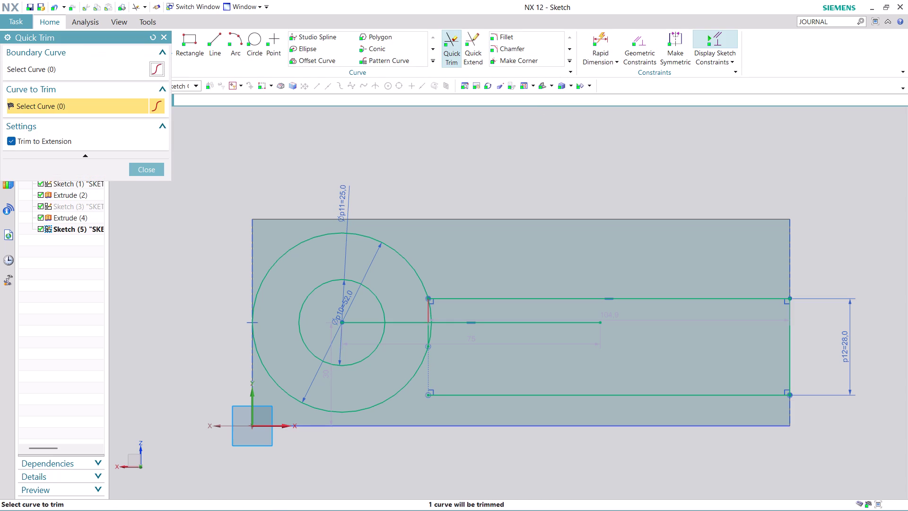
click(427, 320)
click(427, 336)
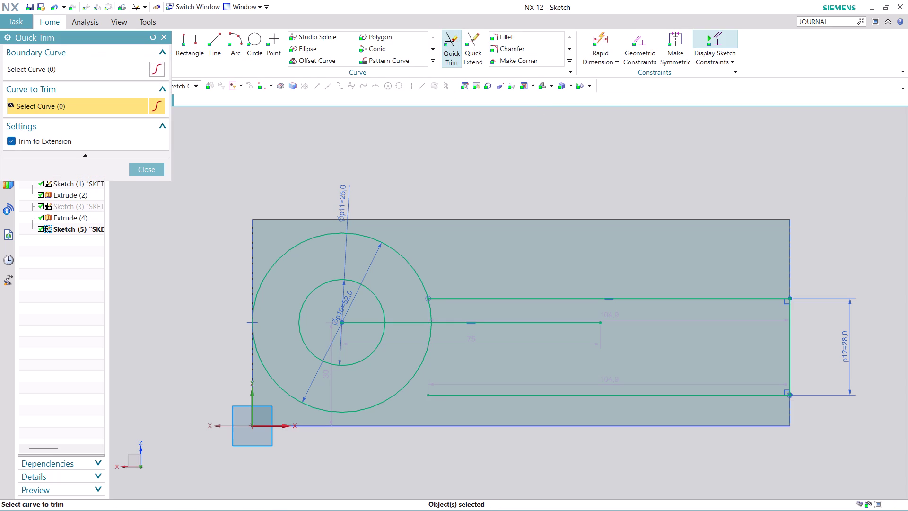
click(141, 169)
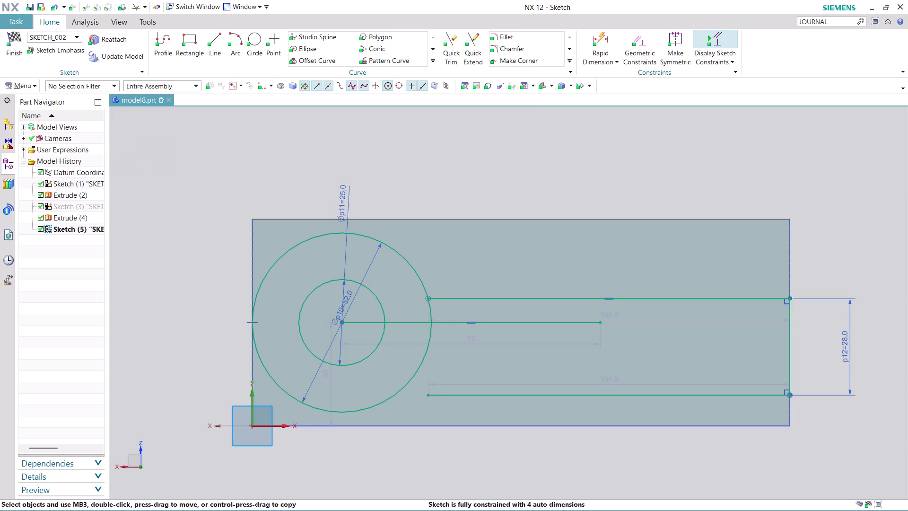
Apply symmetry to the slot edges about the centre line, then undo the conflicting constraint.
click(684, 31)
click(683, 31)
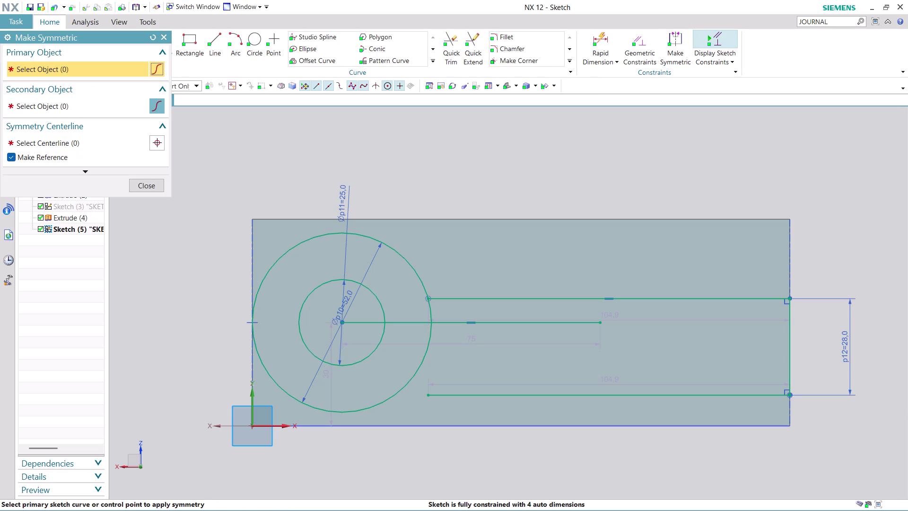
click(642, 300)
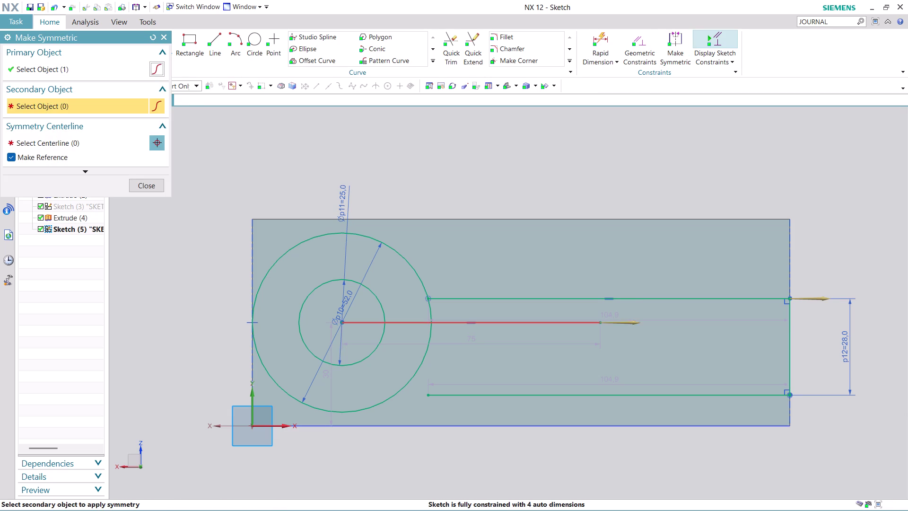
click(503, 398)
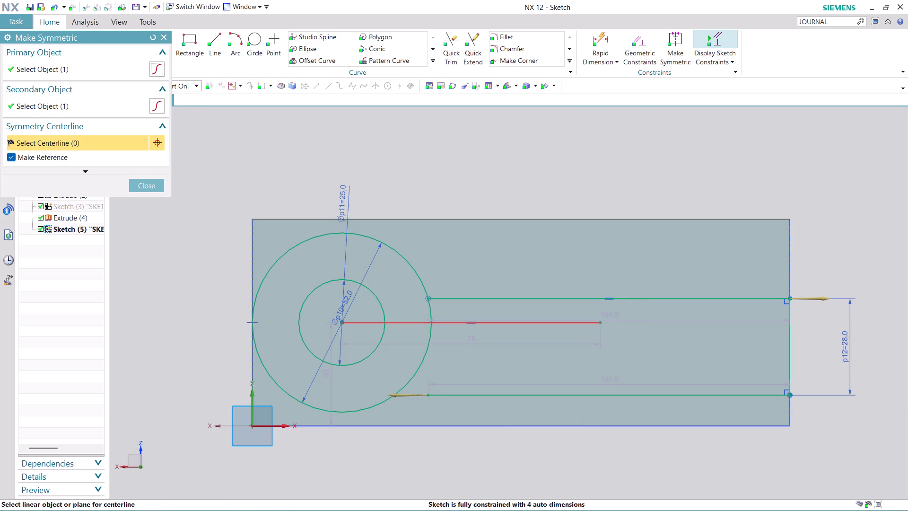
click(503, 324)
click(448, 285)
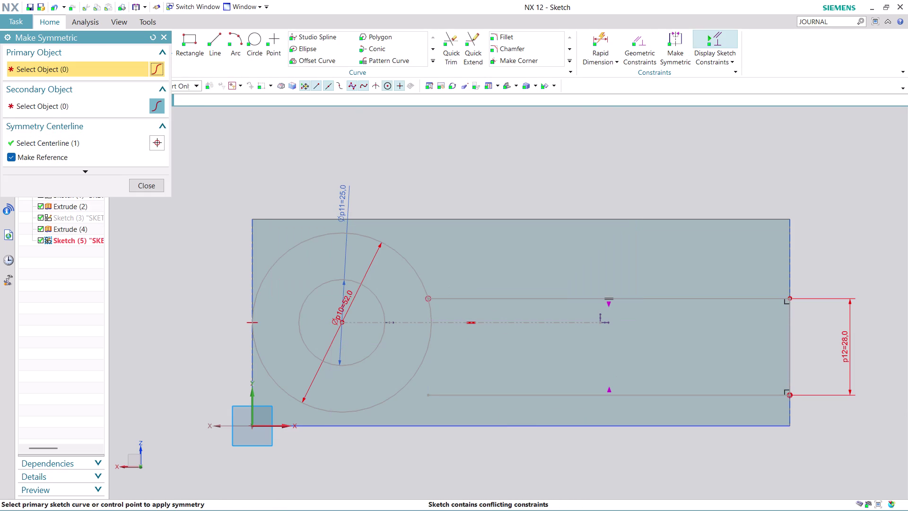
key(ctrl+z)
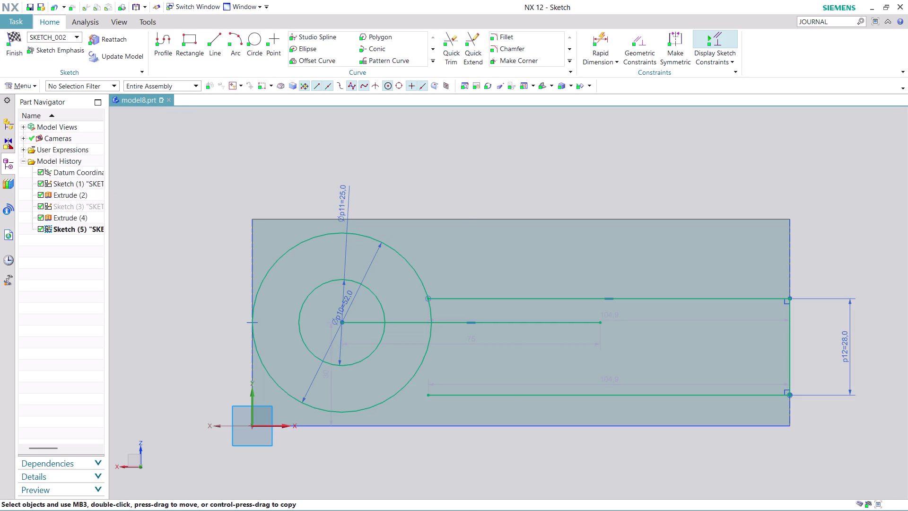
key(Escape)
key(Escape)
Convert the centre line to reference, make the slot edges symmetric, then undo that and an earlier edit.
right_click(515, 321)
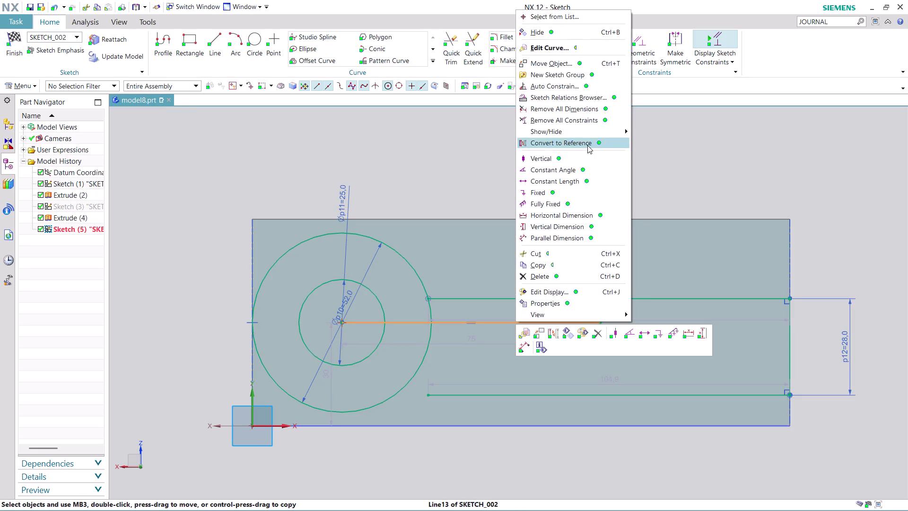
click(587, 145)
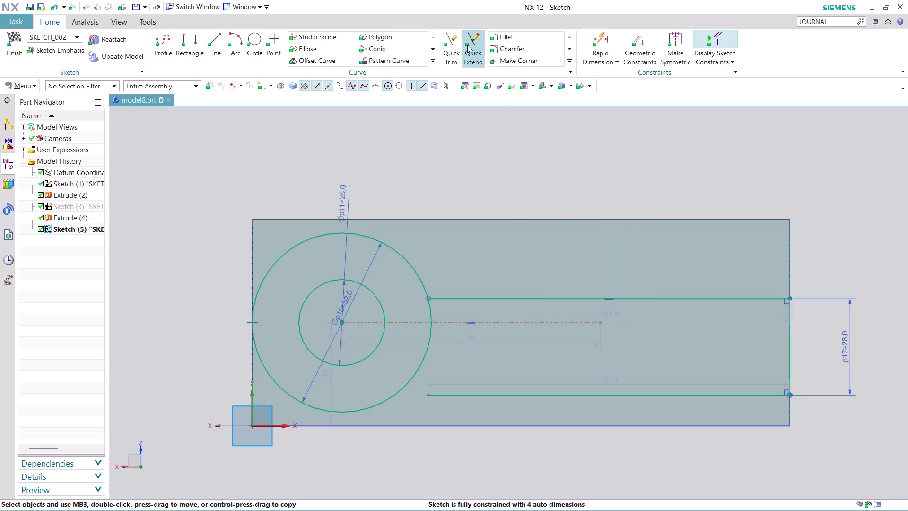
click(676, 36)
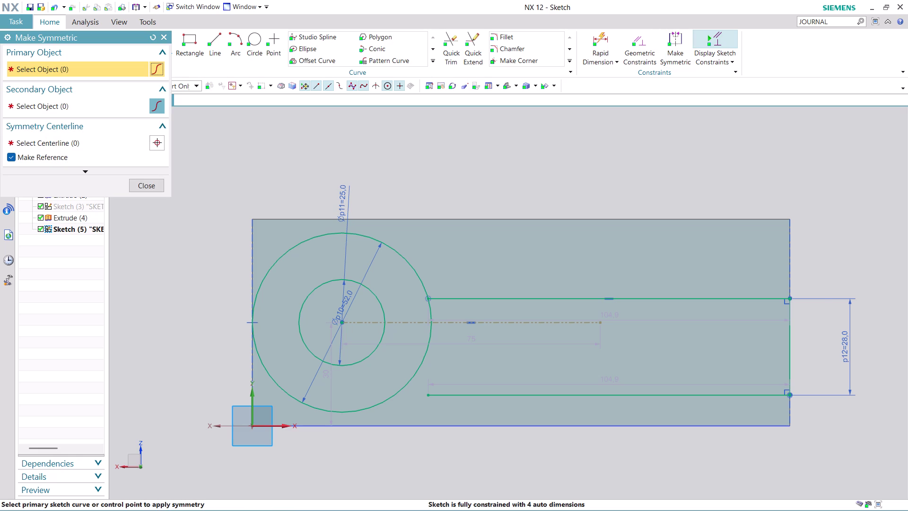
click(644, 299)
click(627, 393)
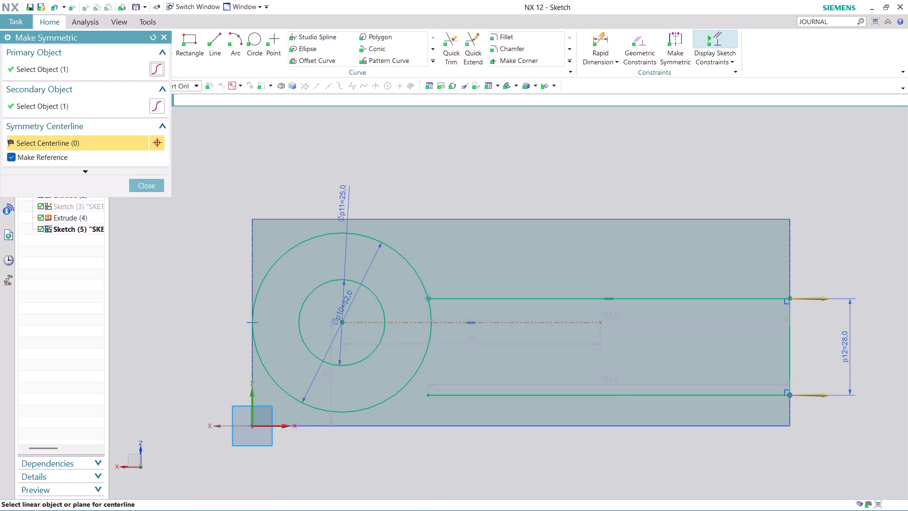
click(525, 322)
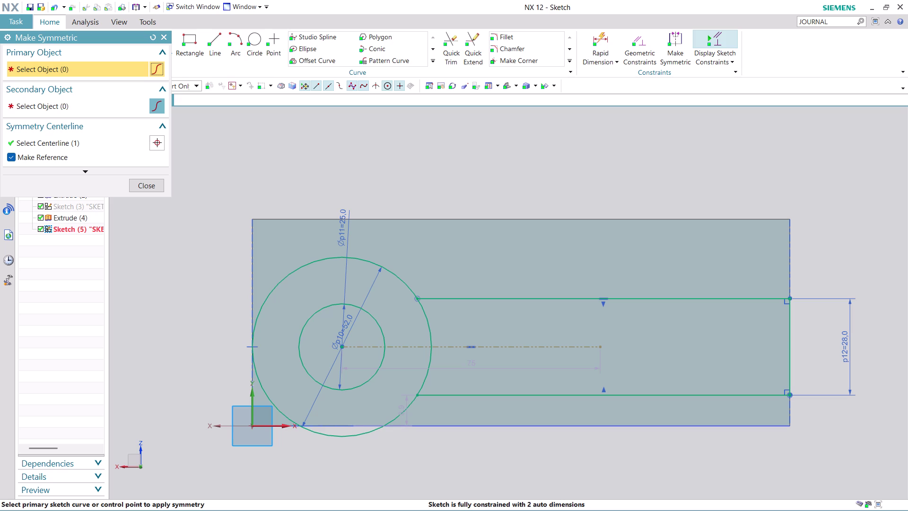
key(ctrl+z)
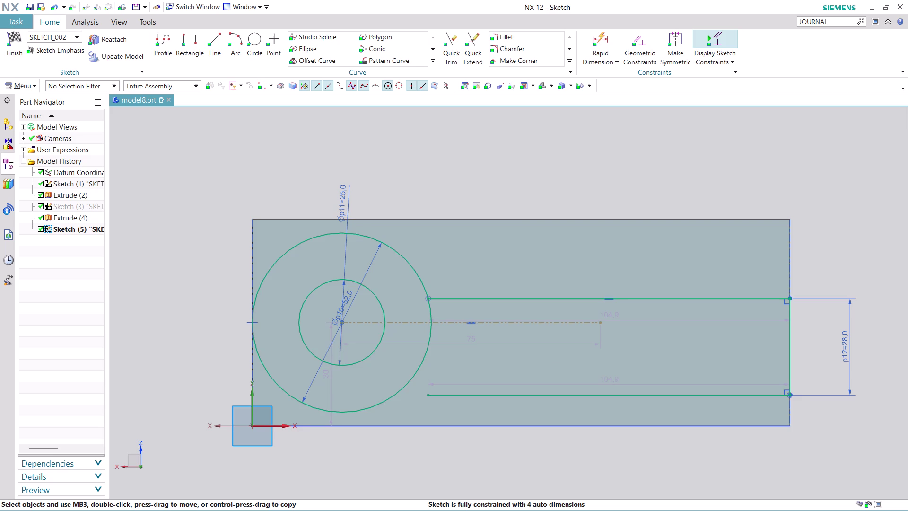
key(ctrl+z)
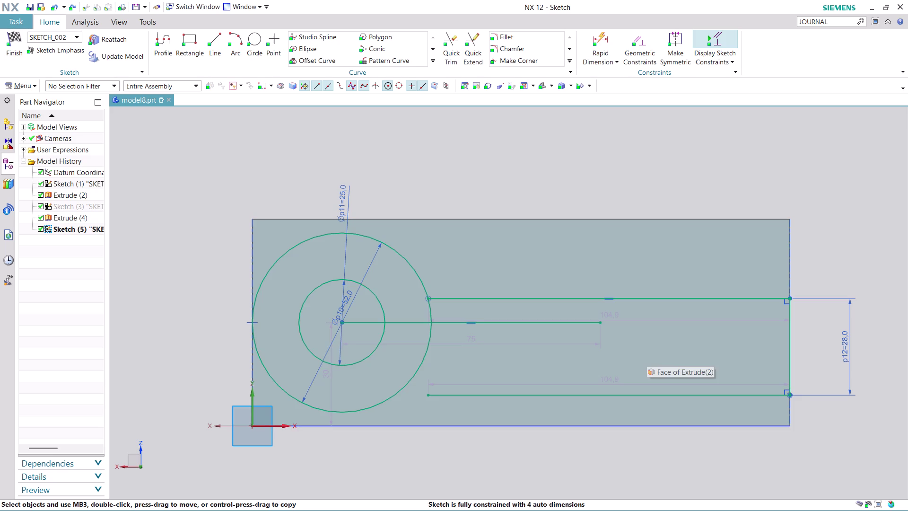
Undo six more sketch edits to return to the narrower 14 mm slot.
key(ctrl+z)
key(ctrl+z)
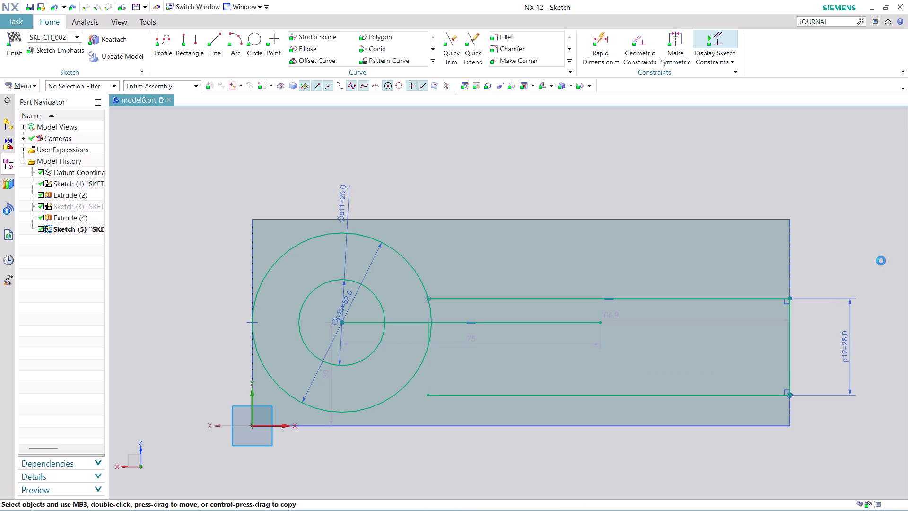
key(ctrl+z)
key(ctrl+z)
key(ctrl+z)
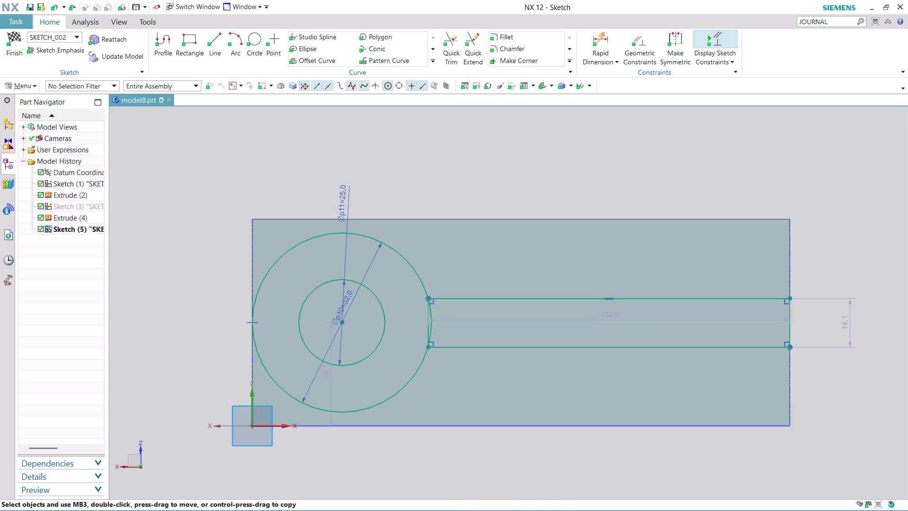
key(ctrl+z)
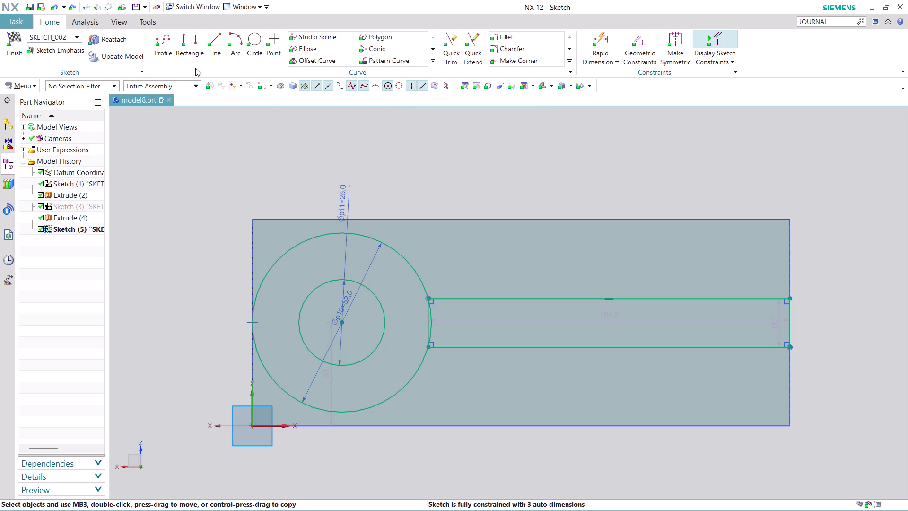
click(218, 35)
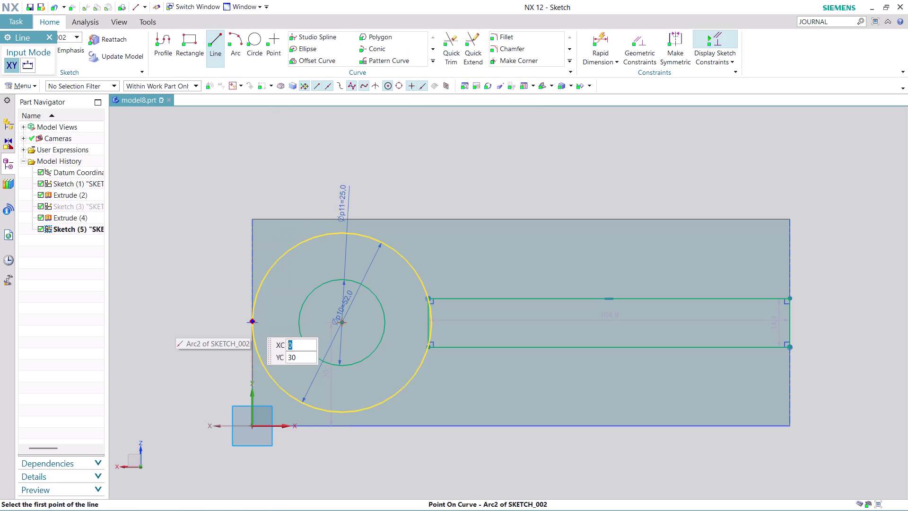
Draw a 175 mm horizontal line from the circle's left quadrant and convert it to reference.
click(251, 321)
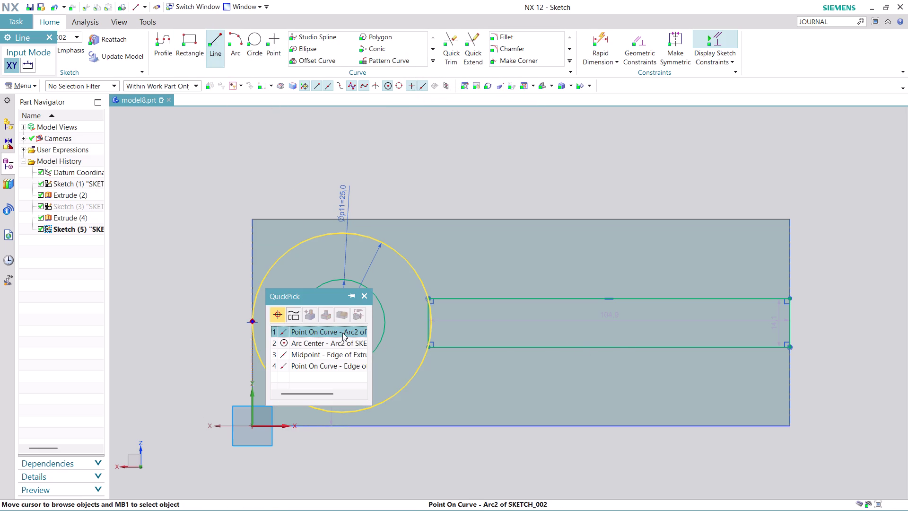
click(342, 332)
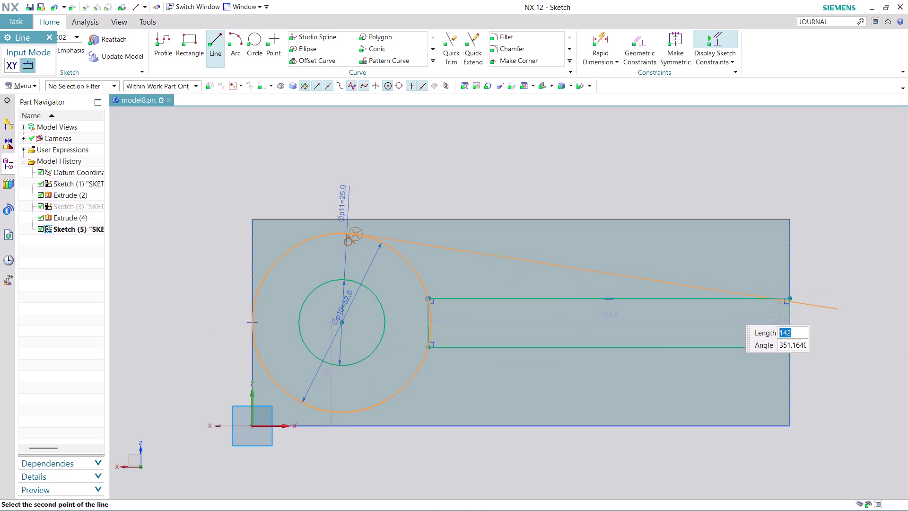
key(Escape)
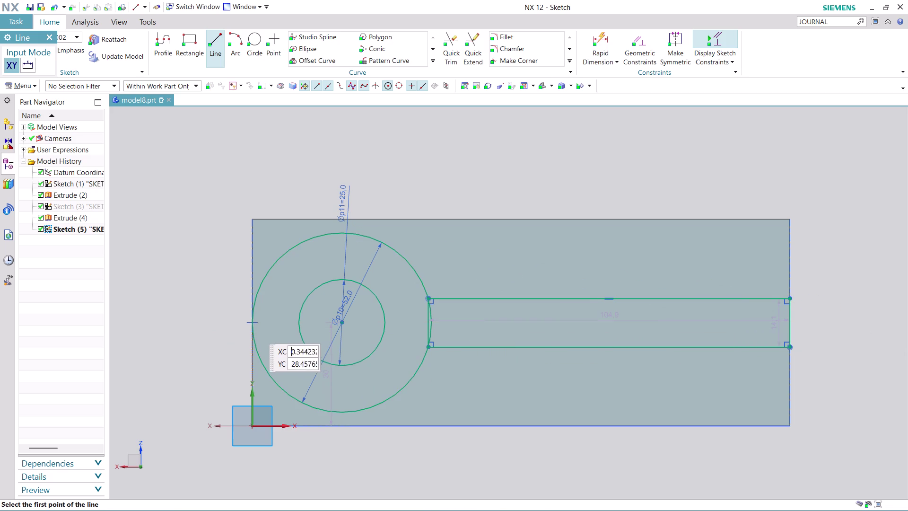
click(251, 322)
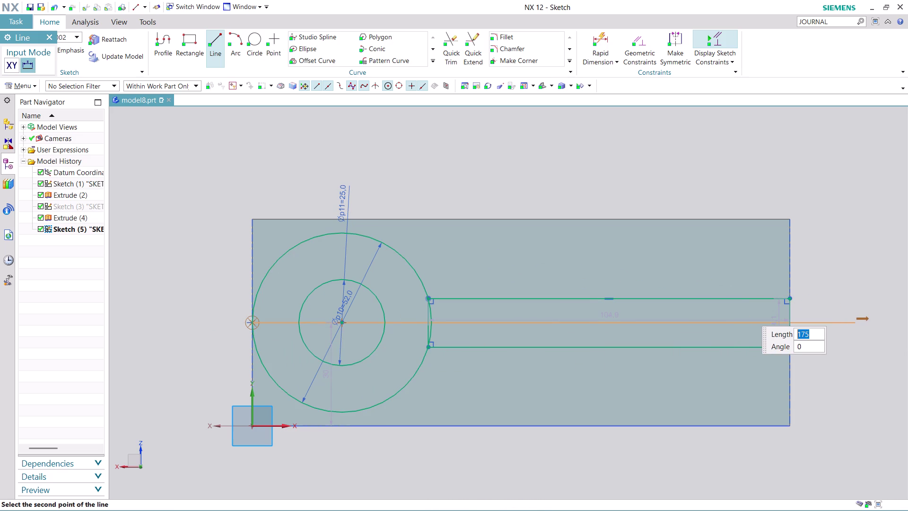
click(854, 310)
key(Escape)
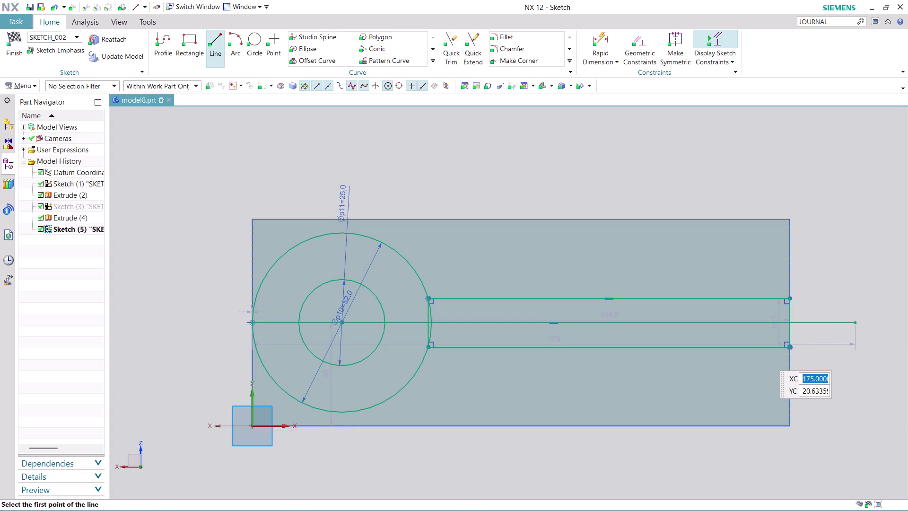
right_click(834, 324)
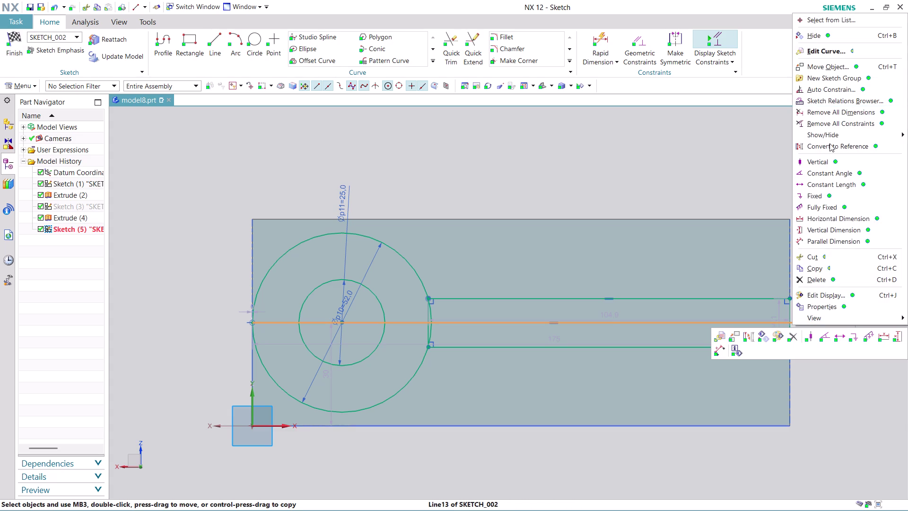
click(835, 142)
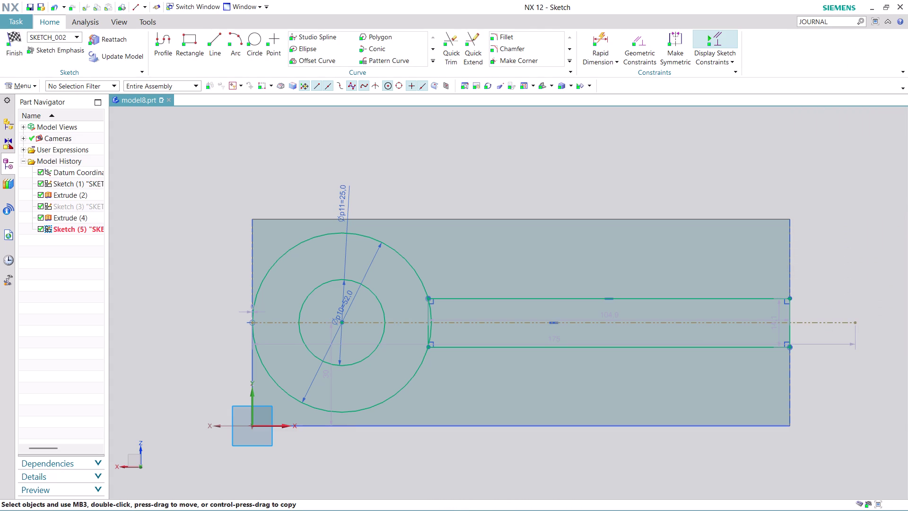
Make the upper and lower slot edges symmetric about the reference line and reposition the width dimension.
click(669, 37)
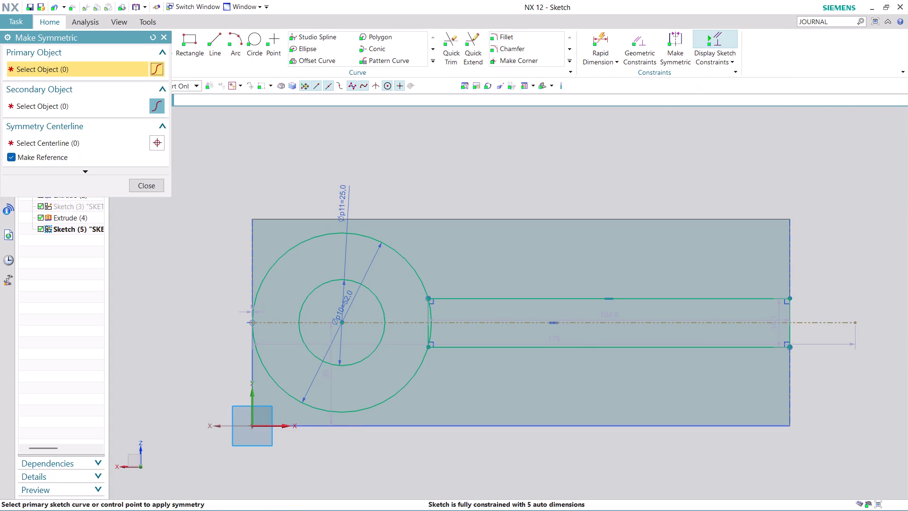
click(572, 300)
click(592, 351)
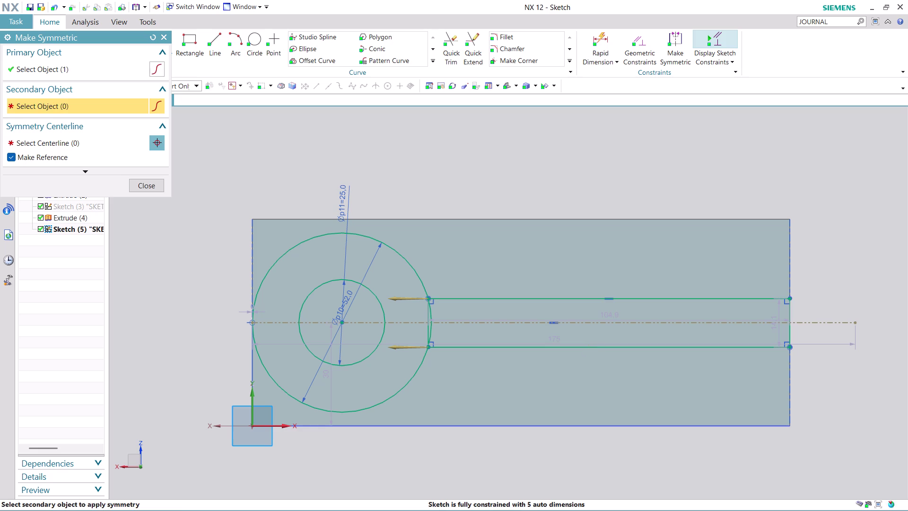
click(496, 322)
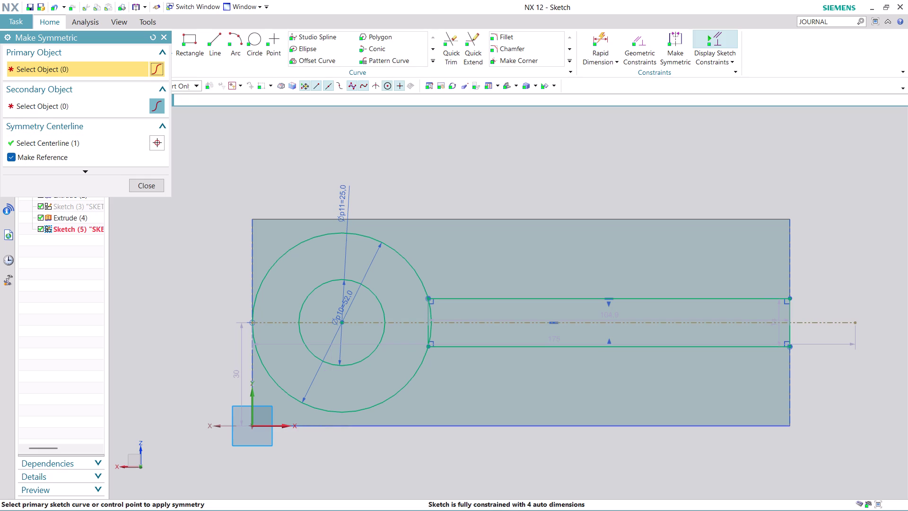
click(150, 188)
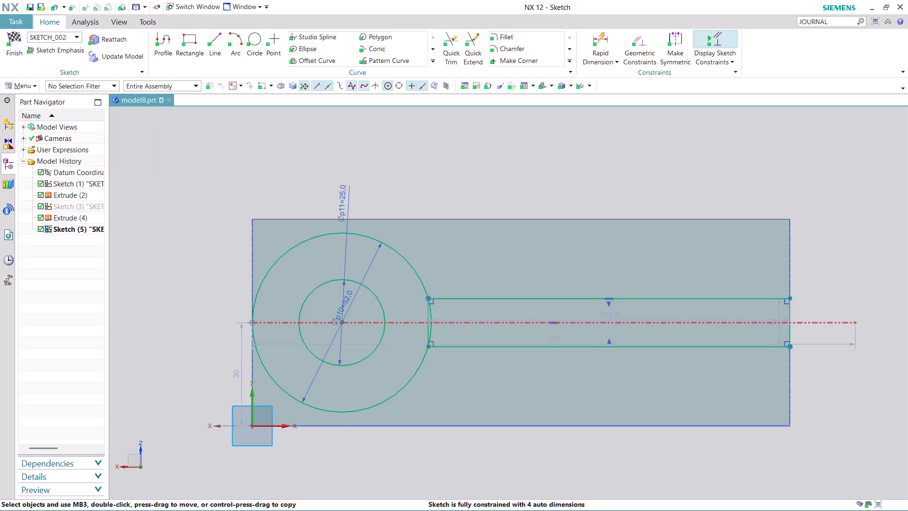
drag(779, 324, 877, 312)
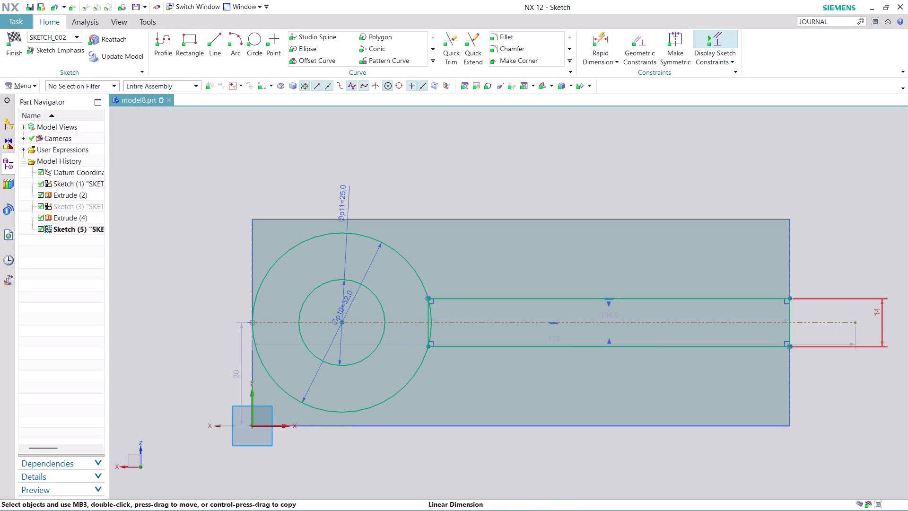
Try changing the slot width dimension to 28, then revert it to its previous value.
double_click(882, 318)
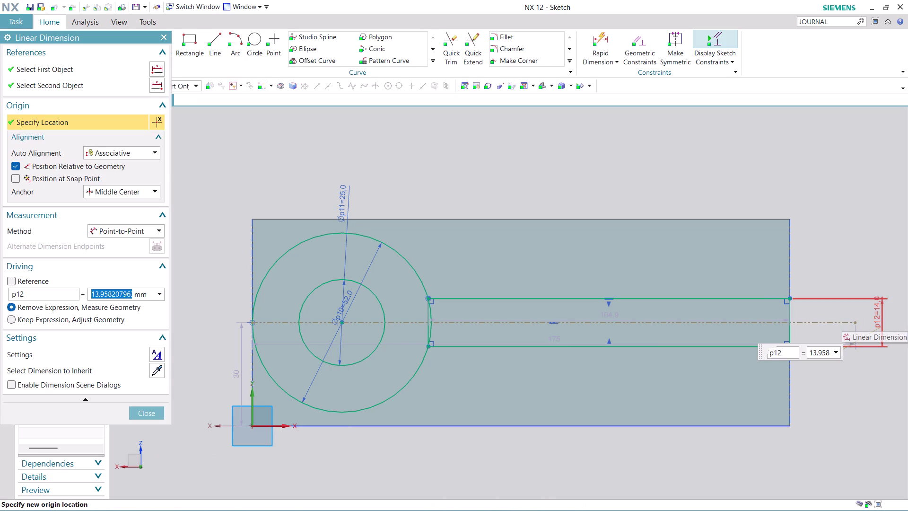
text(28)
key(Return)
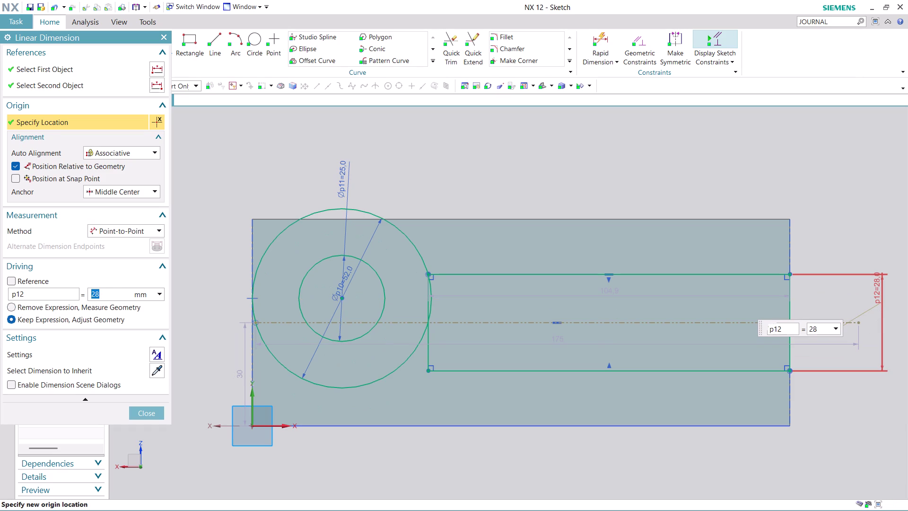
key(ctrl+z)
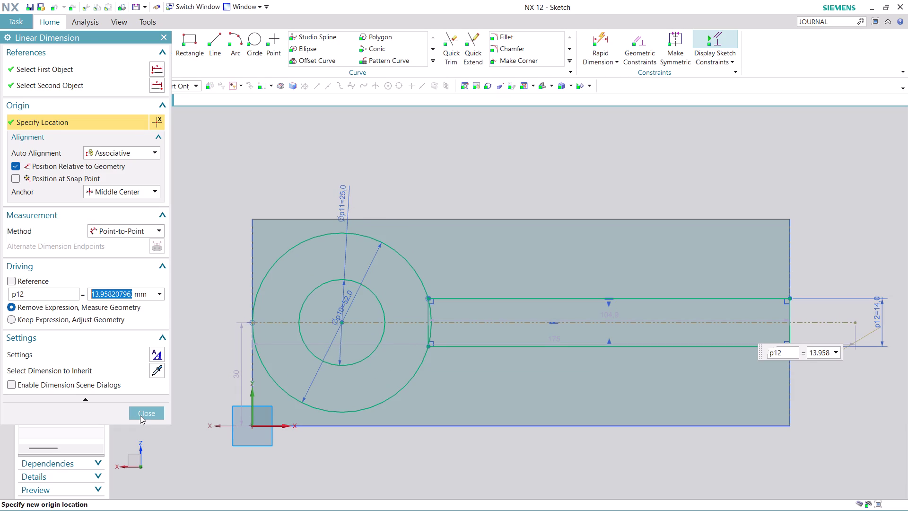
click(142, 415)
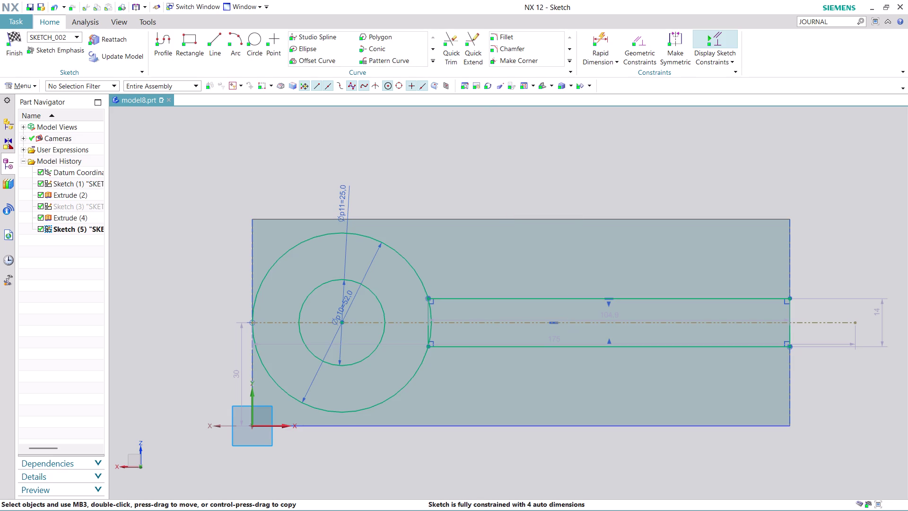
right_click(65, 230)
Clear the selection and undo five edits, removing the slot outline, centreline and dimensions.
click(192, 245)
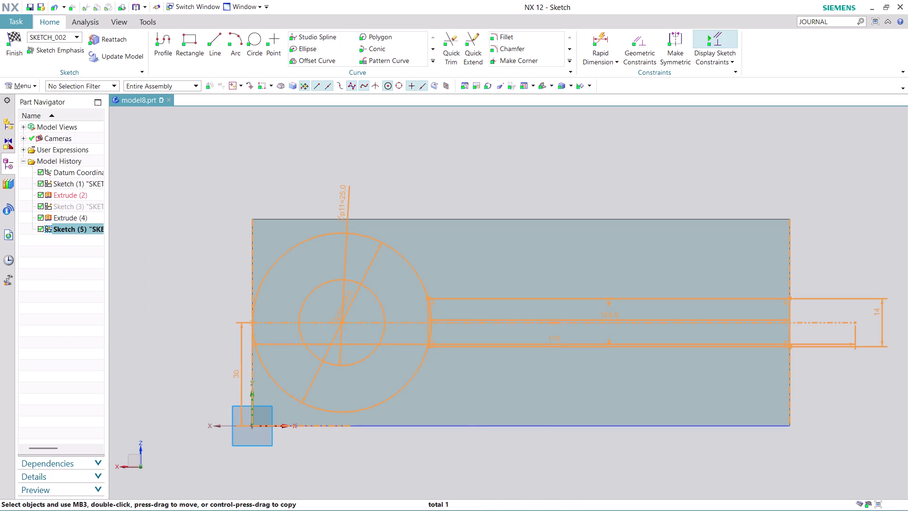
key(Escape)
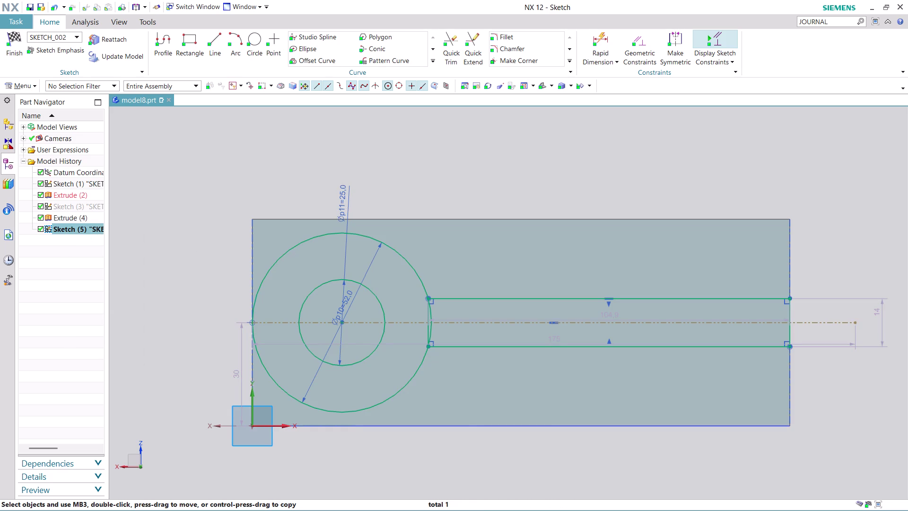
key(Escape)
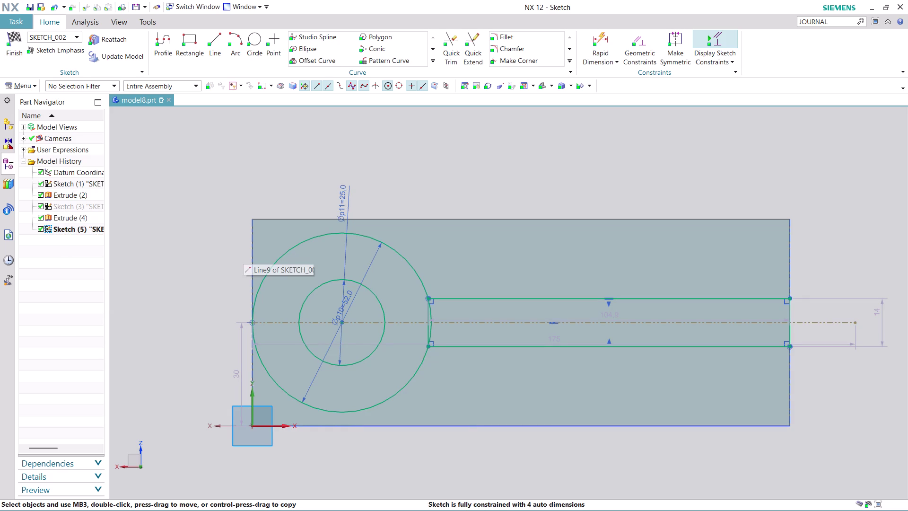
key(ctrl+z)
key(ctrl+z)
key(ctrl+z)
key(ctrl+z)
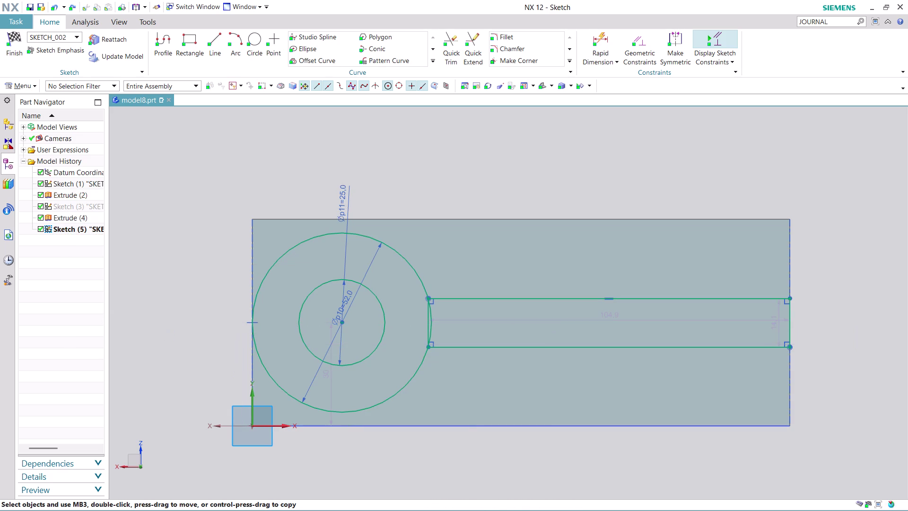
key(ctrl+z)
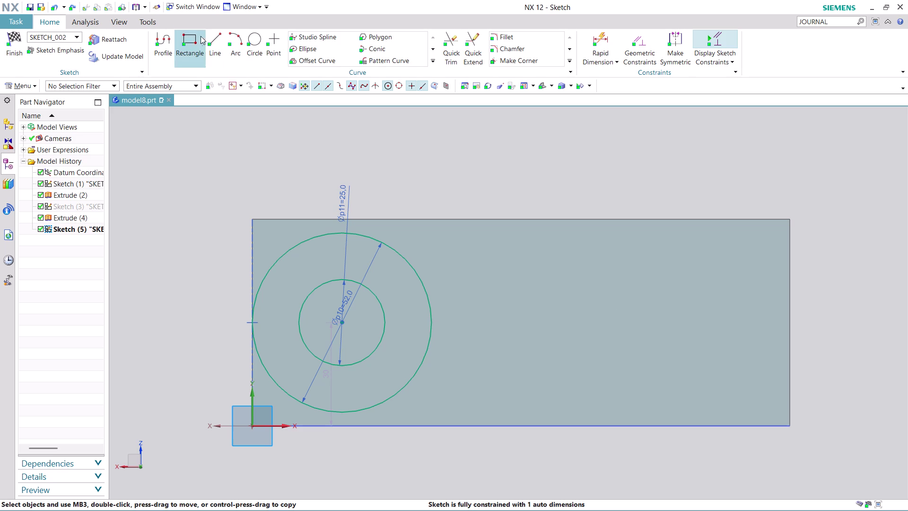
click(212, 38)
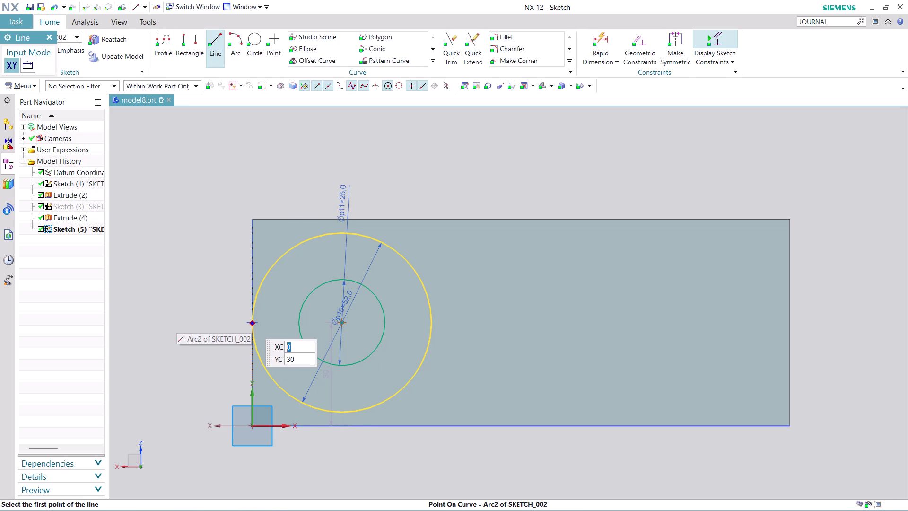
Draw a horizontal line from the circle's left point past the block and convert it to reference.
click(251, 320)
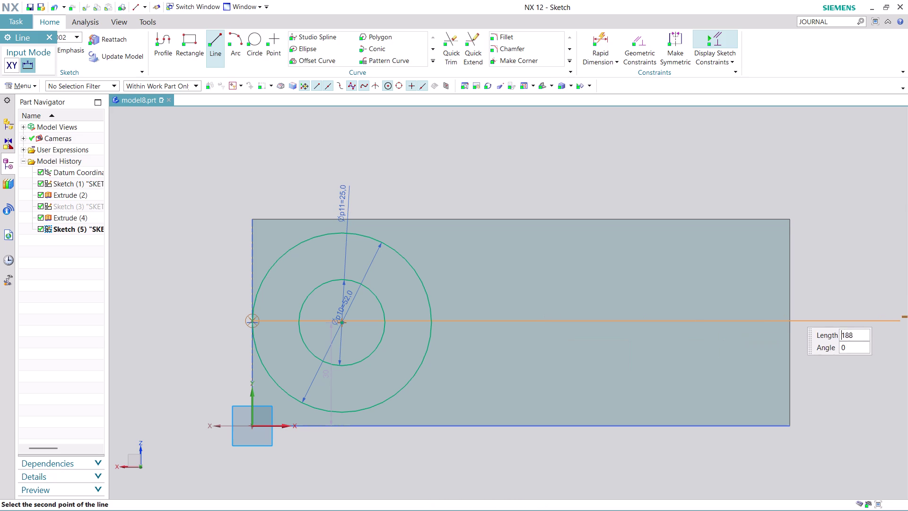
click(835, 343)
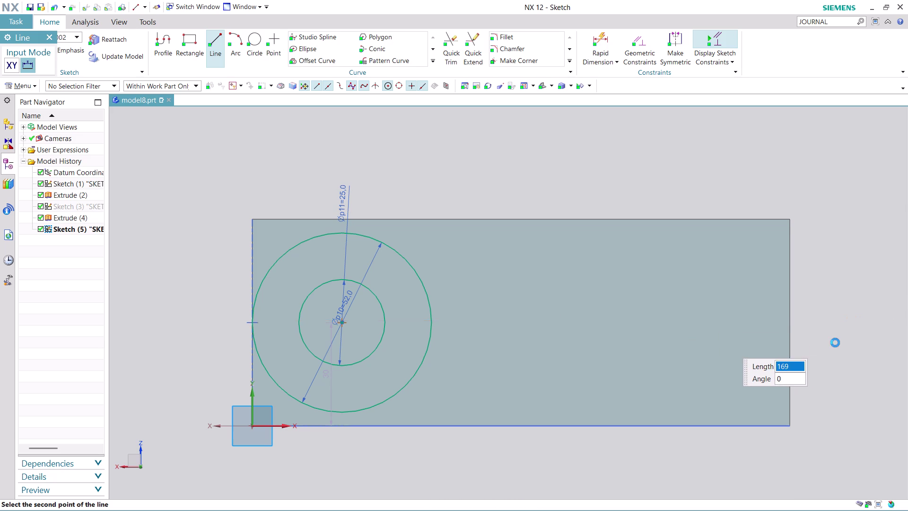
key(Escape)
right_click(805, 320)
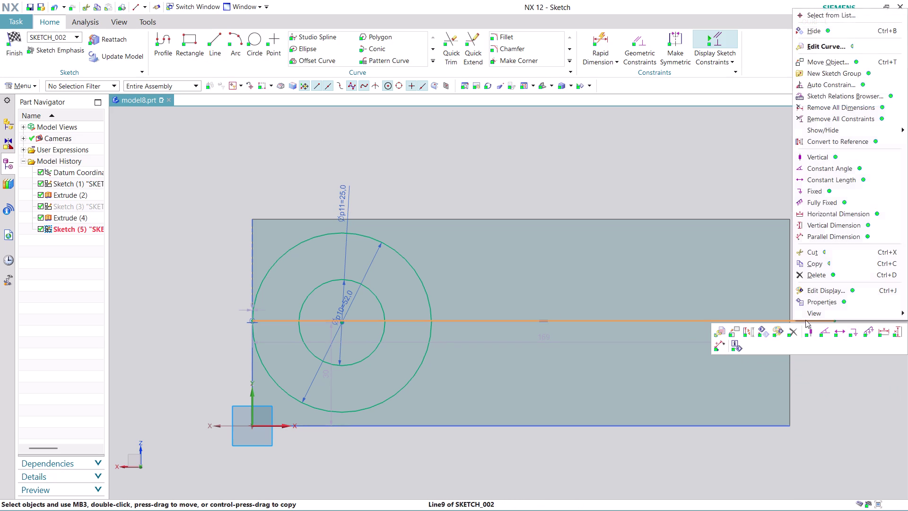
click(836, 139)
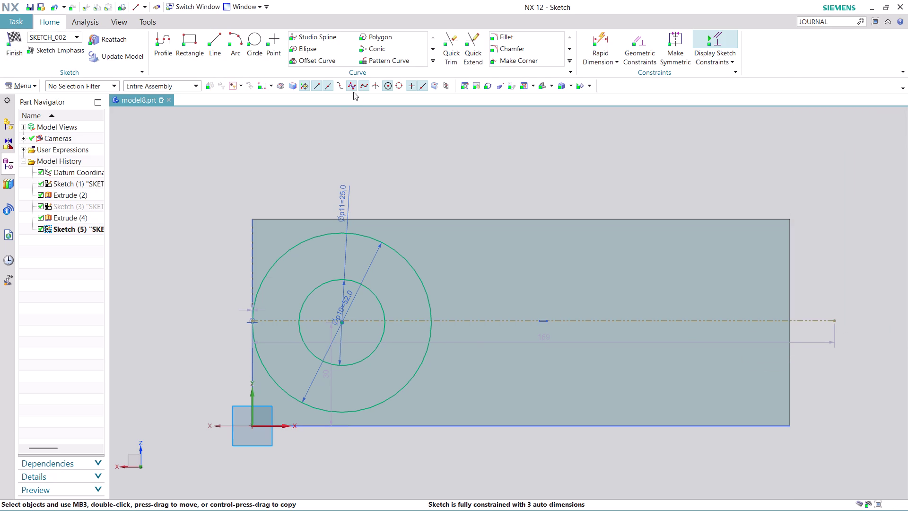
Profile the slot's top, right and bottom edges, about 77 long, open toward the circles.
click(162, 41)
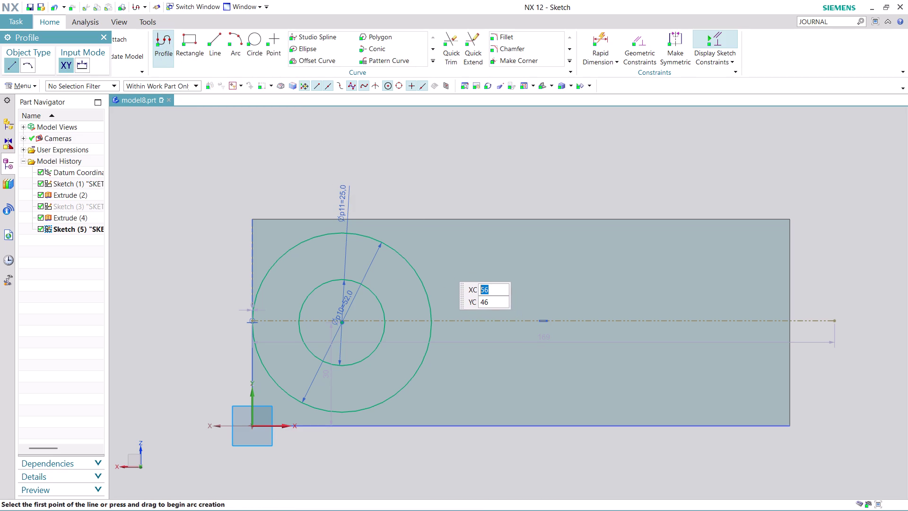
click(444, 266)
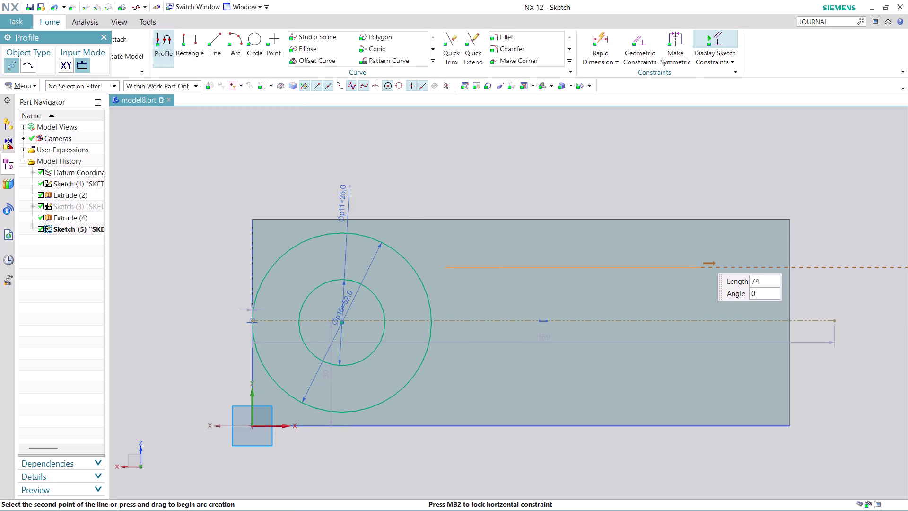
click(709, 258)
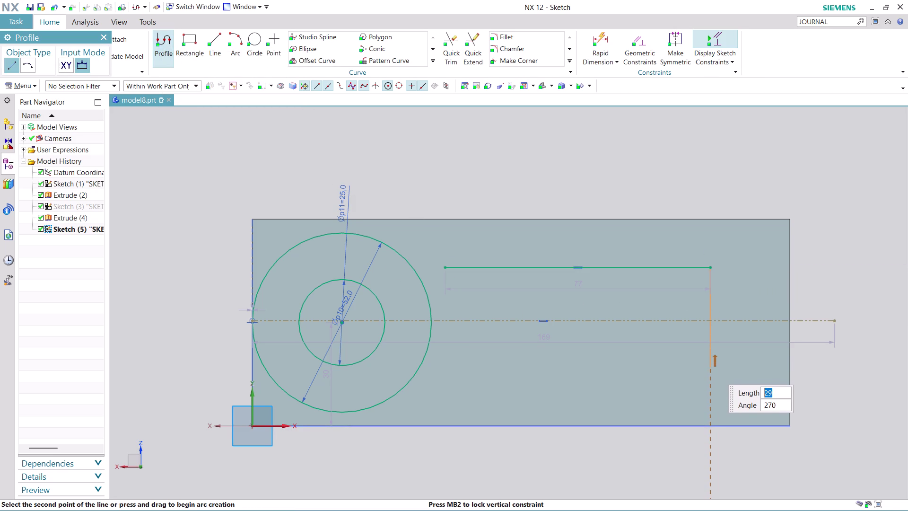
click(713, 370)
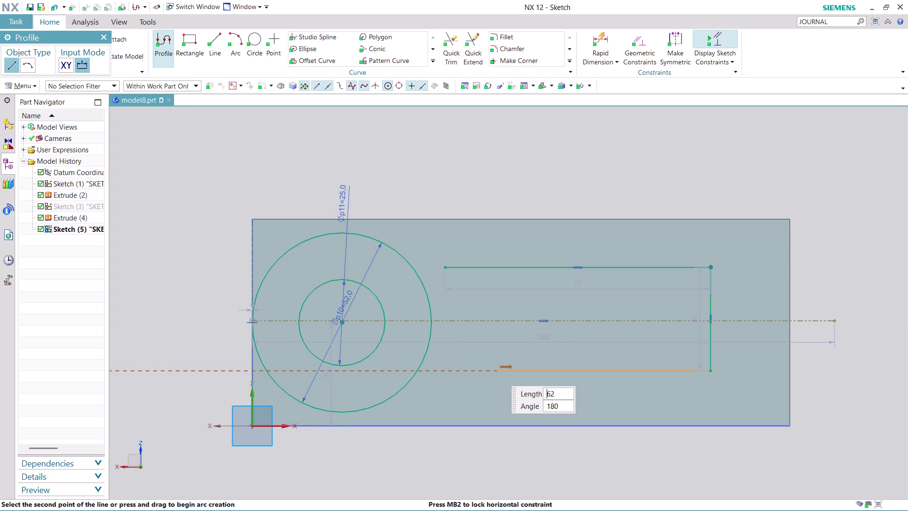
click(449, 374)
key(Escape)
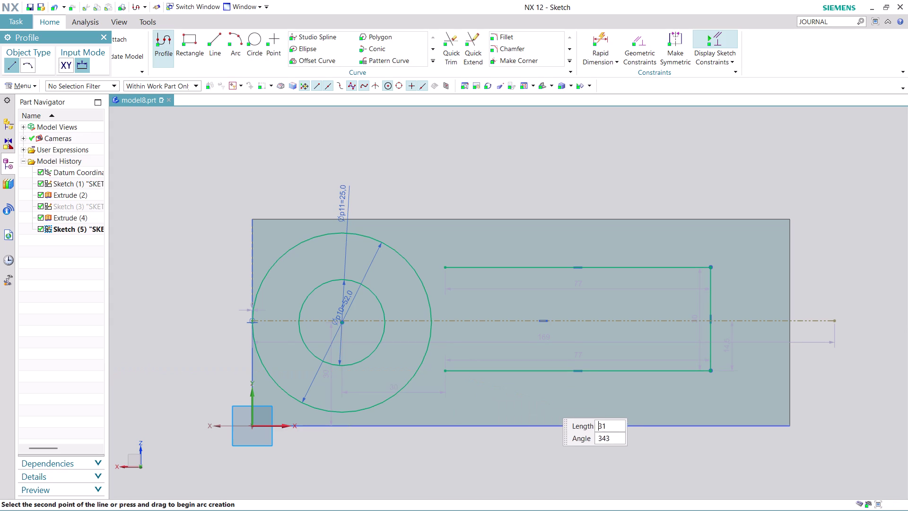
key(Escape)
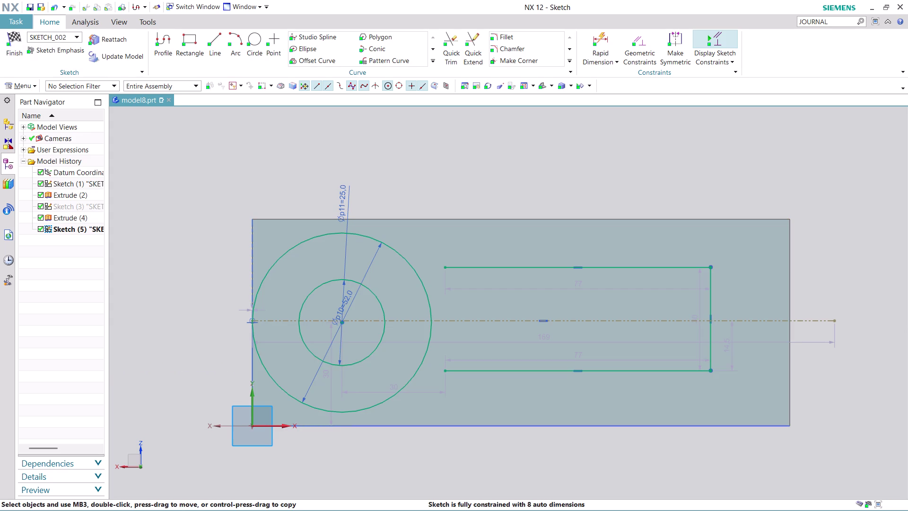
drag(701, 314, 768, 312)
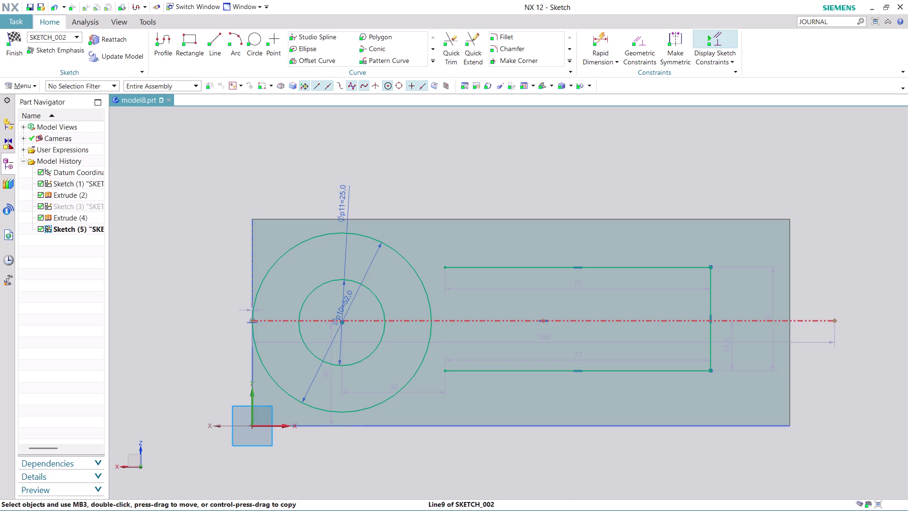
Set the slot height dimension to 28.
double_click(774, 300)
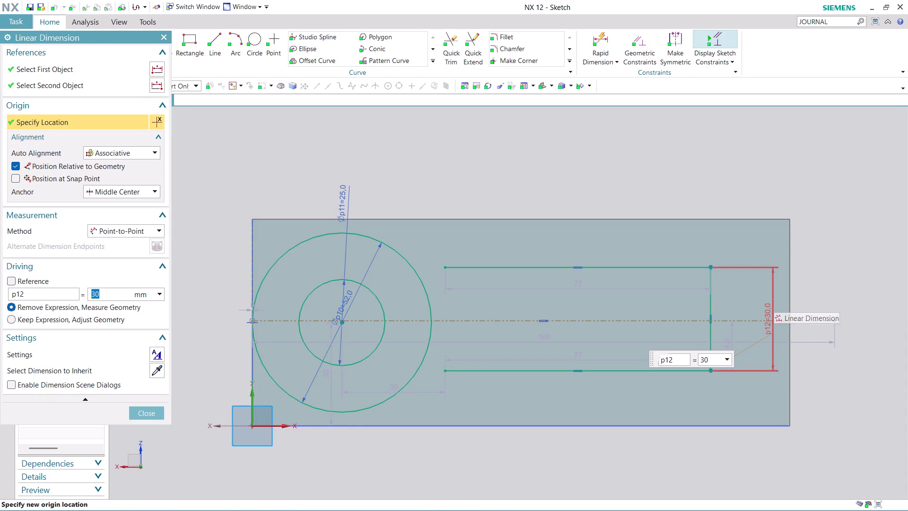
text(2)
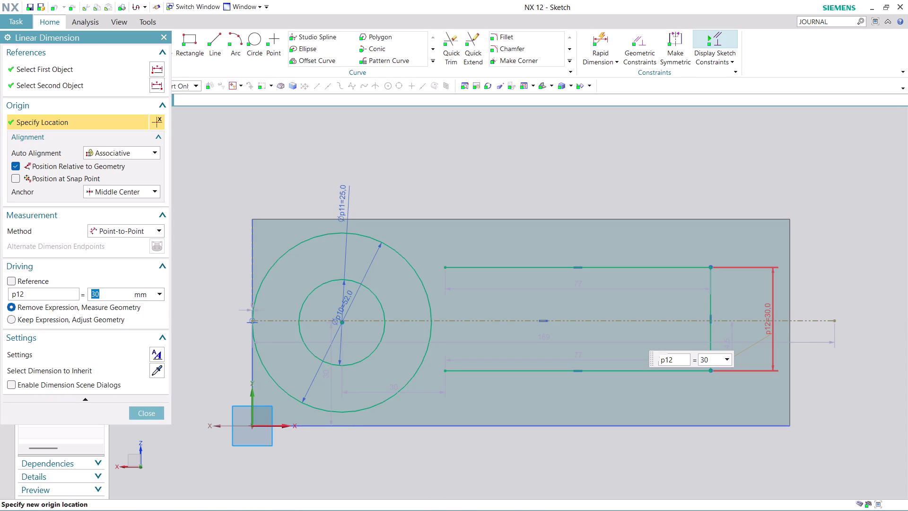
text(8)
key(Return)
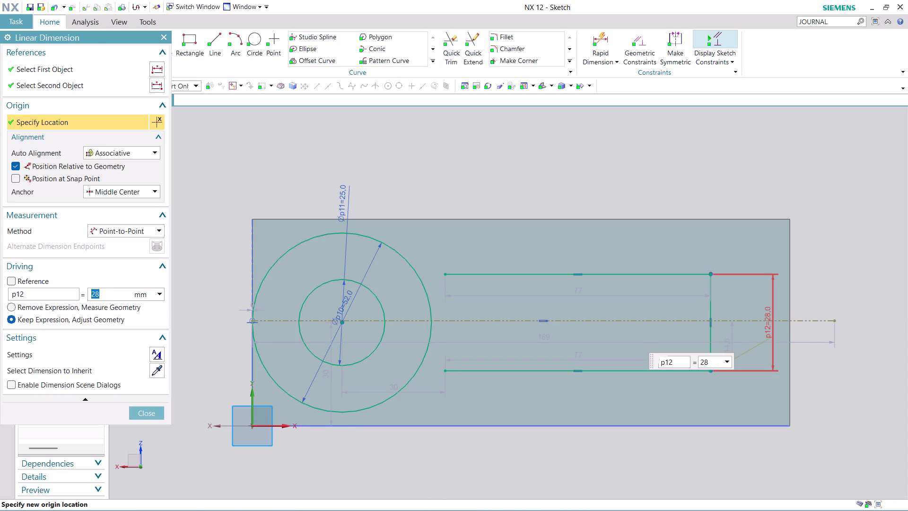
click(153, 412)
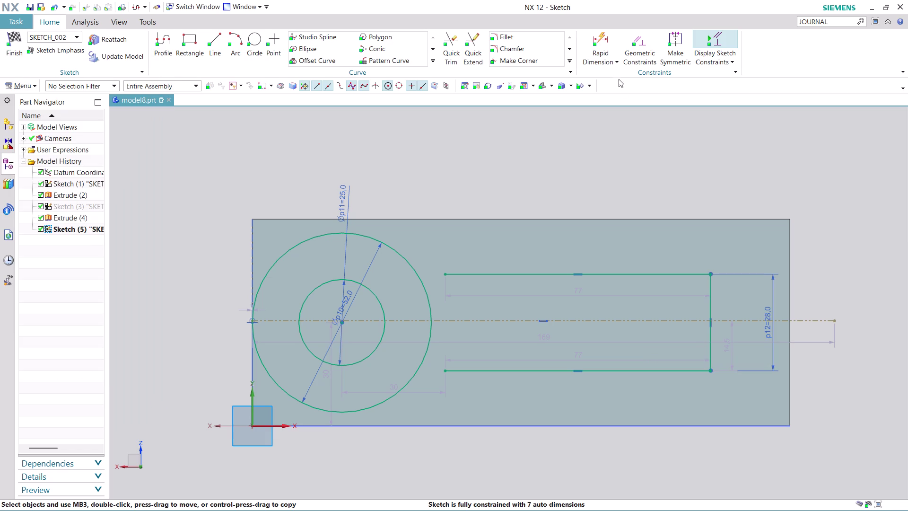
Make the slot's top and bottom edges symmetric about the centreline.
click(669, 38)
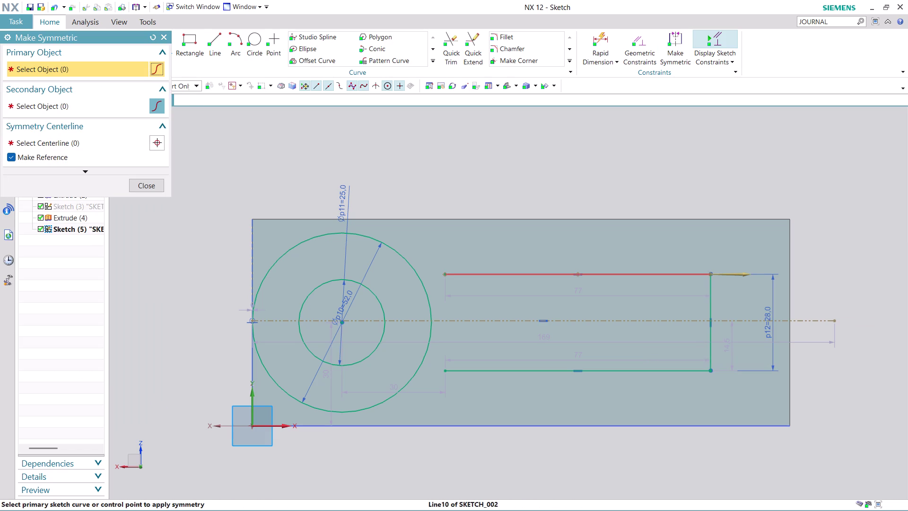
click(642, 273)
click(659, 371)
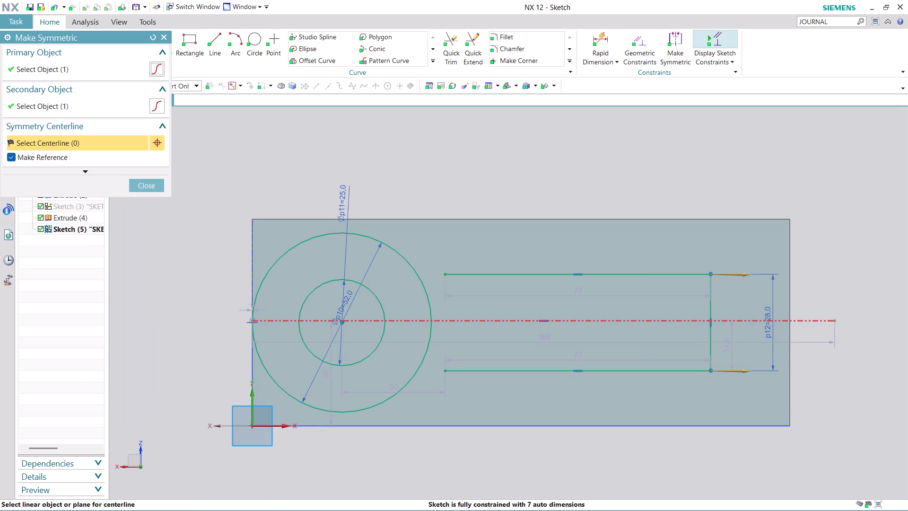
click(662, 319)
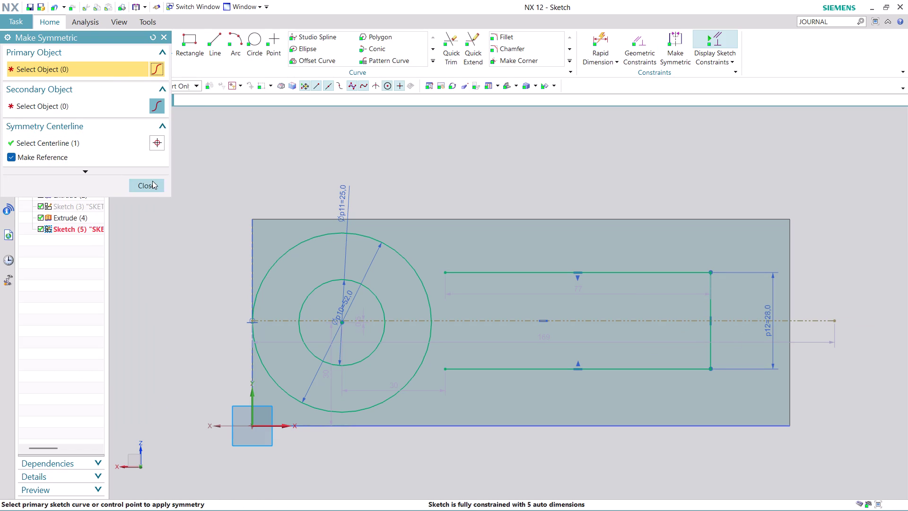
click(153, 181)
click(471, 56)
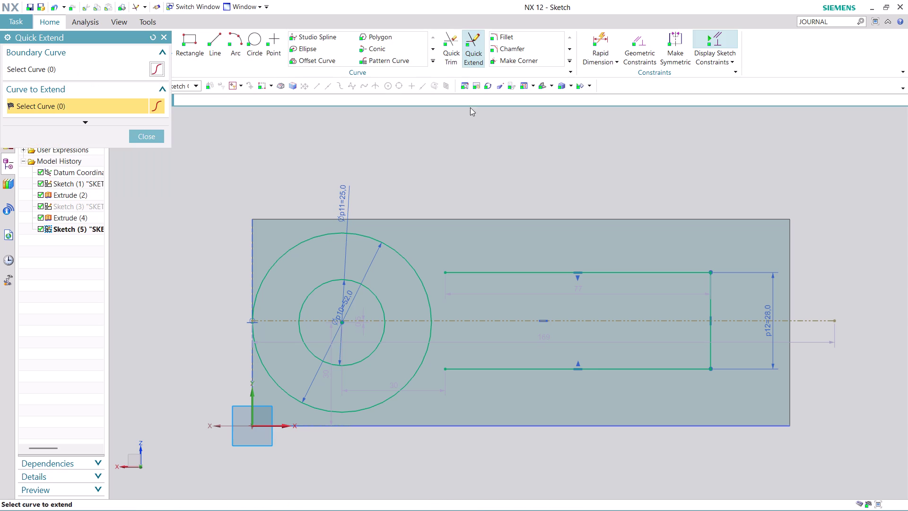
Extend the slot's top edge to the large circle and fillet that corner with radius 12.
click(464, 269)
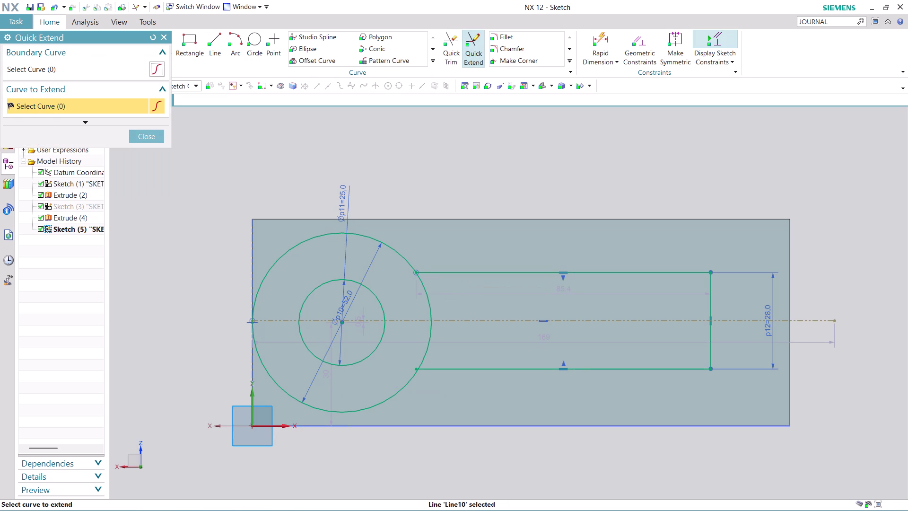
click(147, 137)
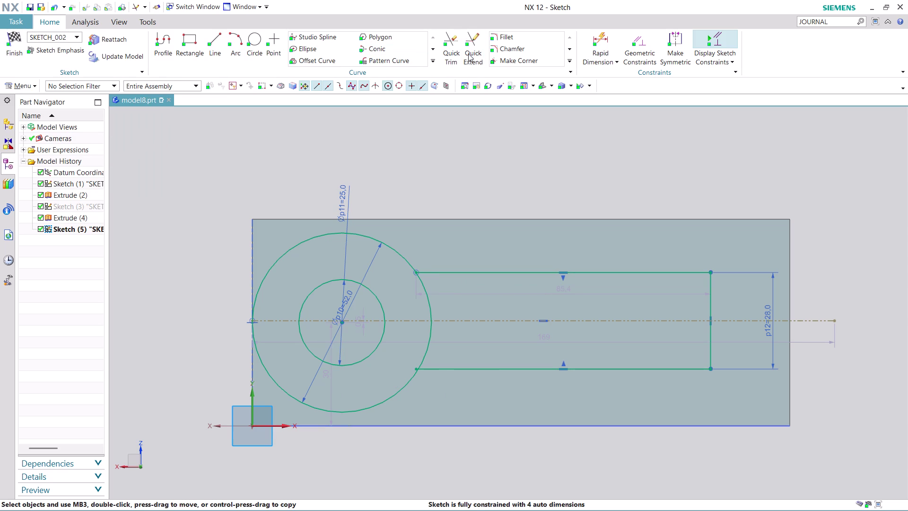
click(502, 33)
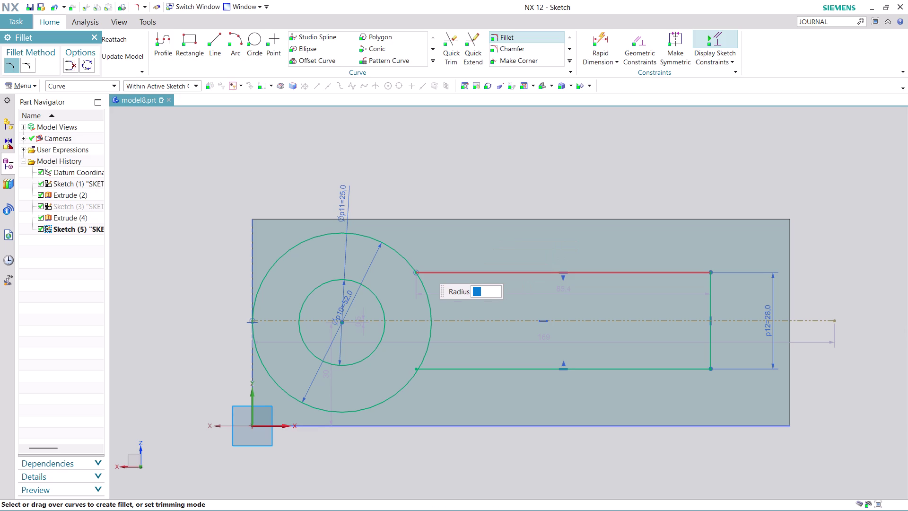
click(444, 272)
click(413, 265)
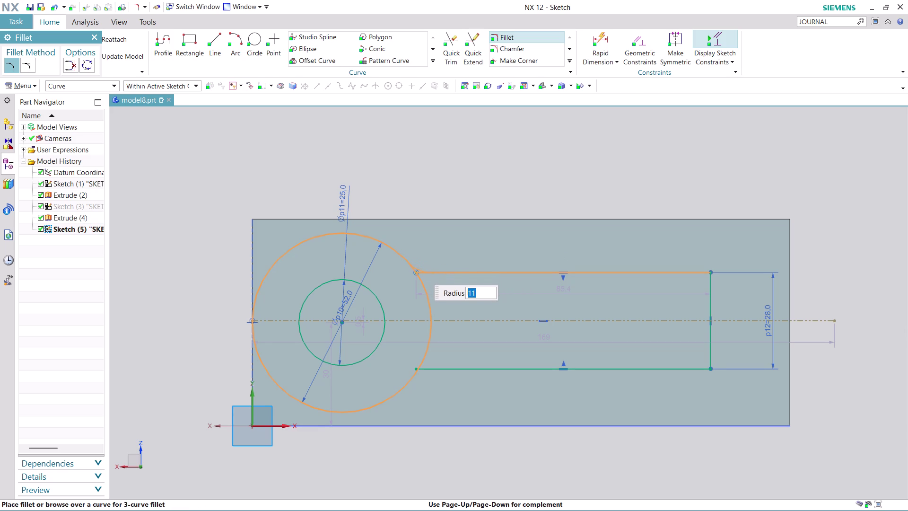
text(12)
key(Return)
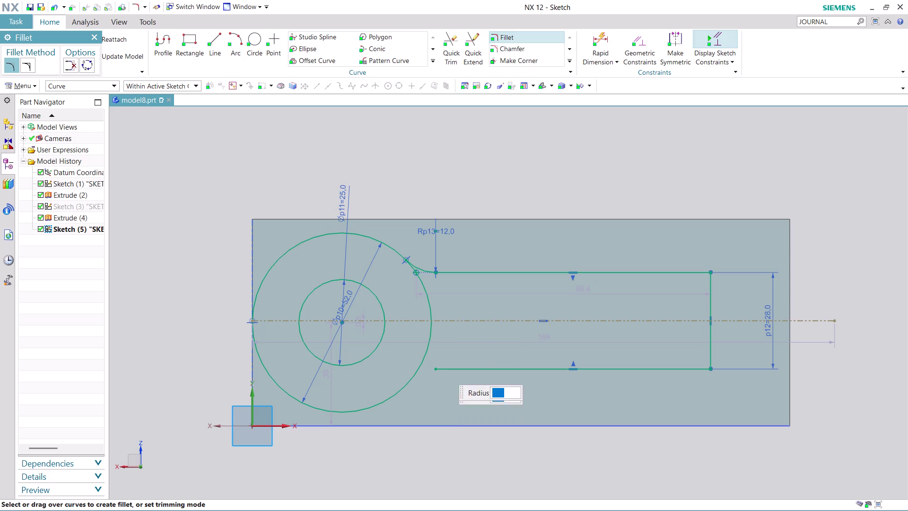
key(Escape)
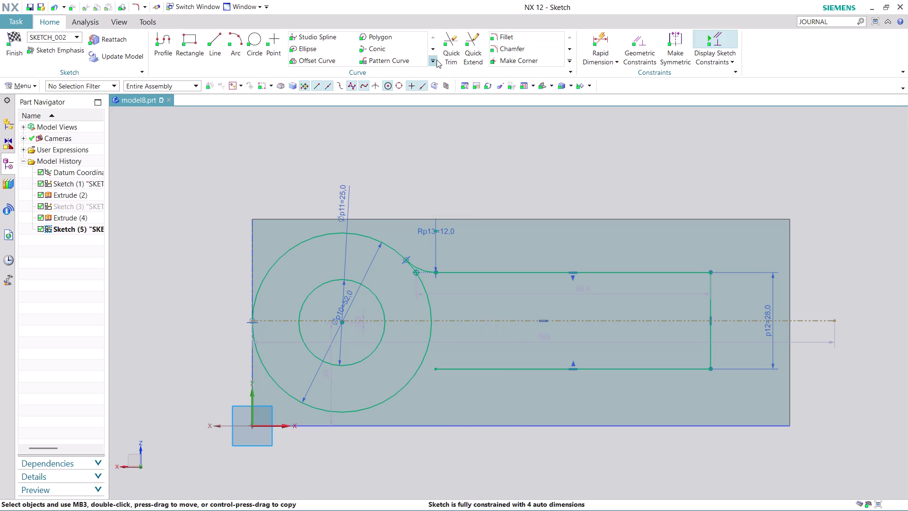
click(437, 60)
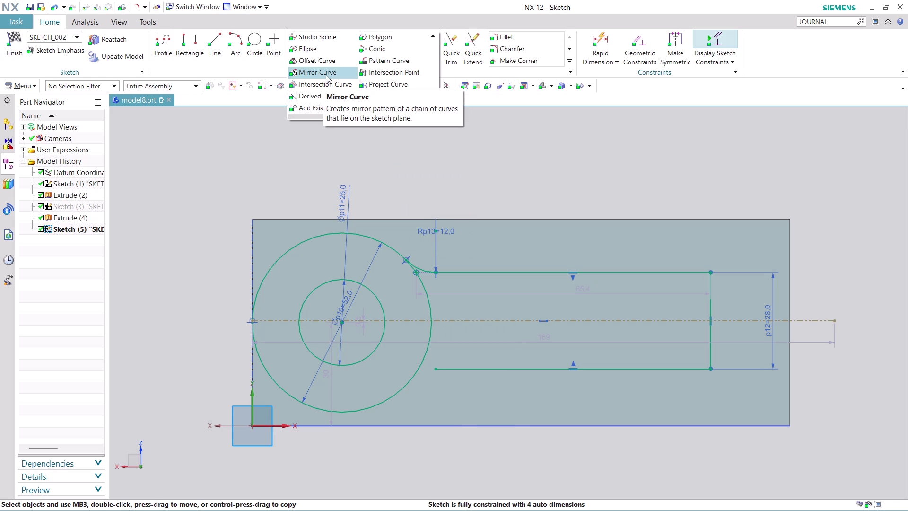
Mirror the upper 12 mm fillet arc about the horizontal reference centre line.
click(325, 75)
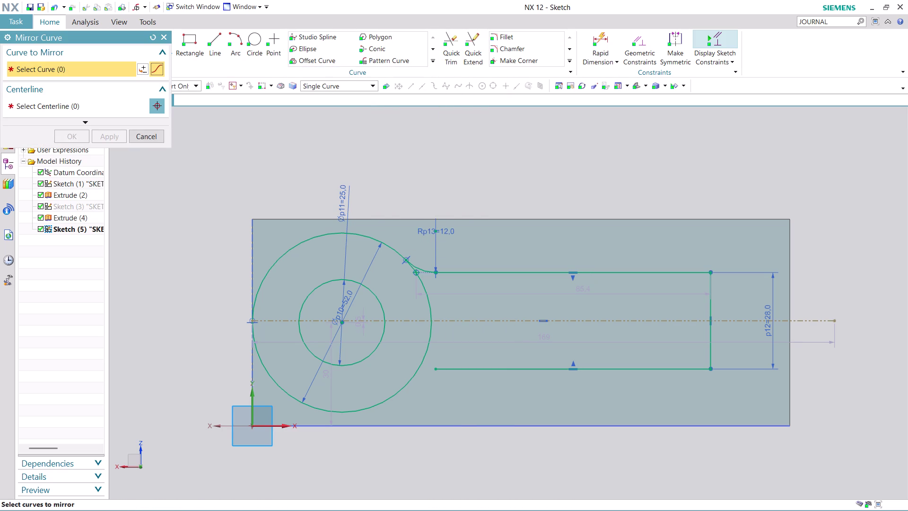
click(421, 268)
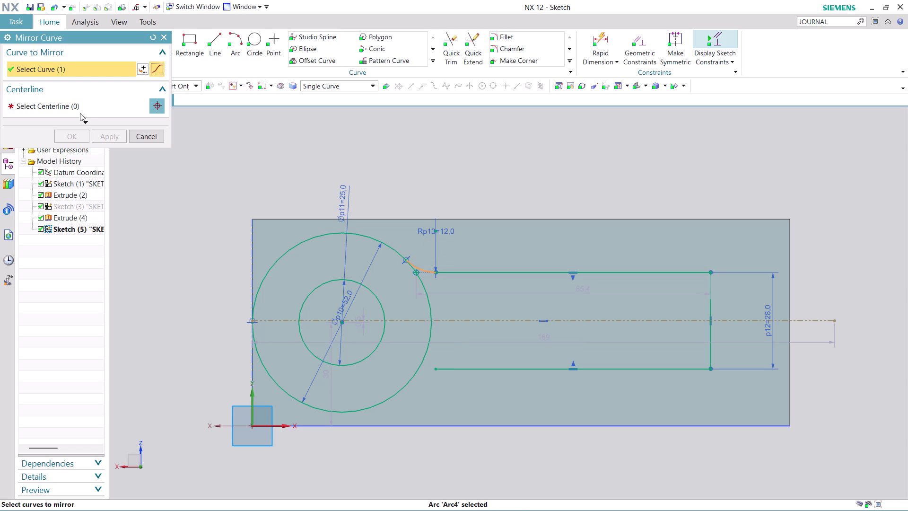
click(85, 106)
click(458, 324)
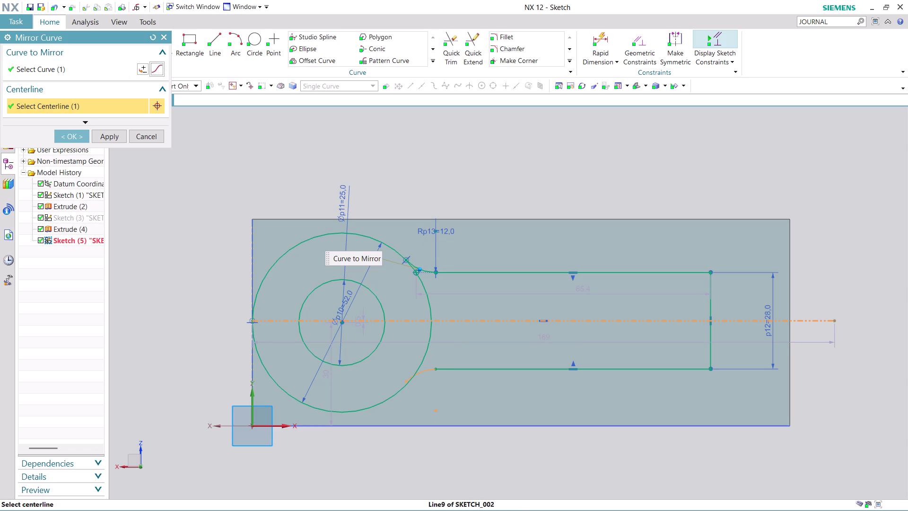
click(74, 137)
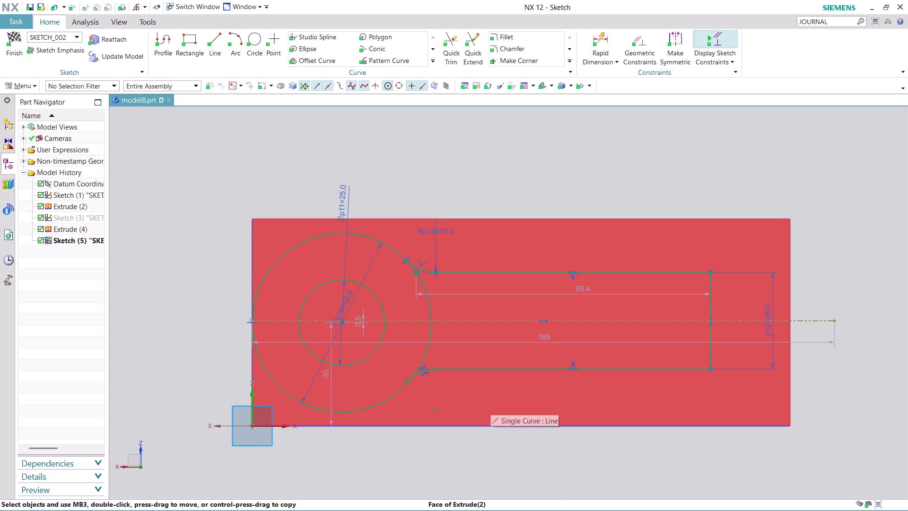
Try vertically aligning the circles' centre with the big circle's left point, then undo it.
scroll(up, 3)
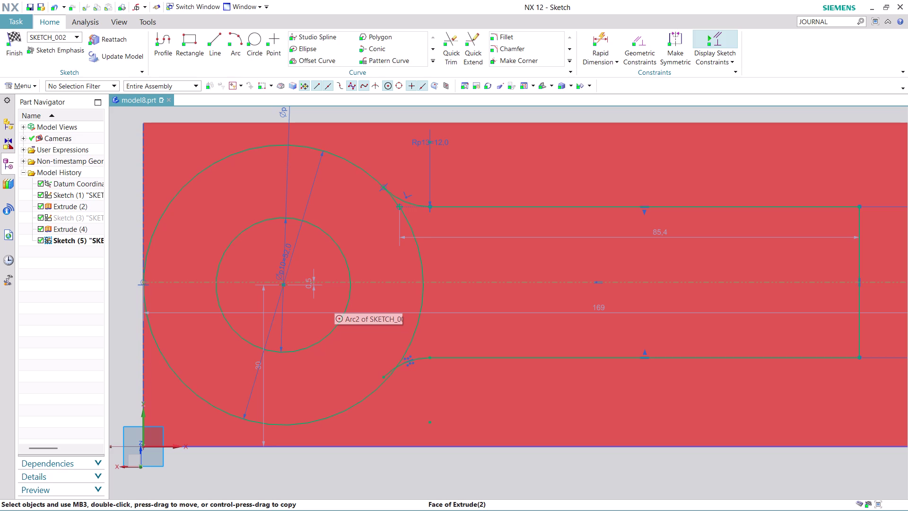
scroll(down, 3)
scroll(up, 3)
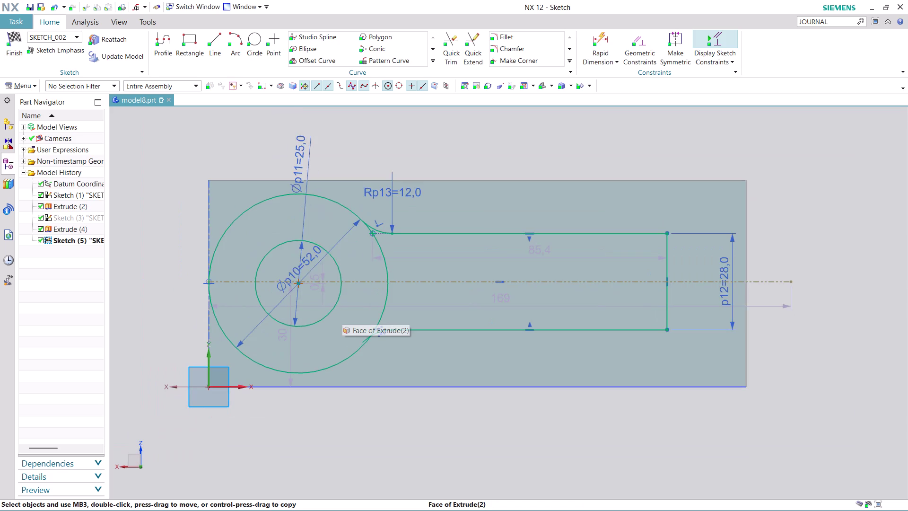
scroll(up, 3)
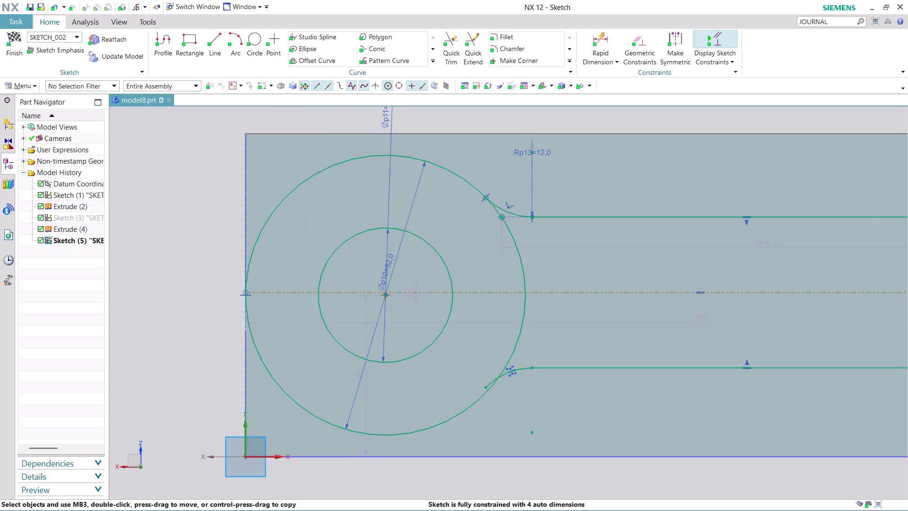
key(Escape)
key(Escape)
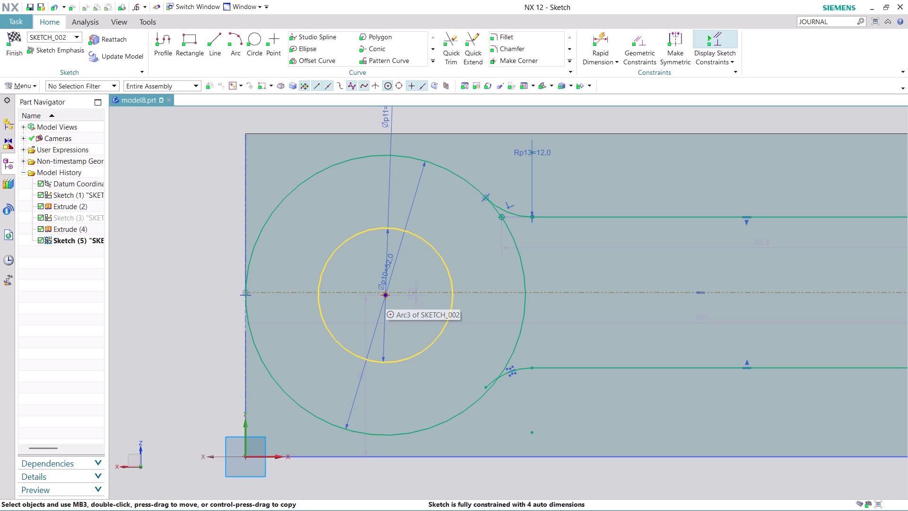
key(Escape)
click(385, 294)
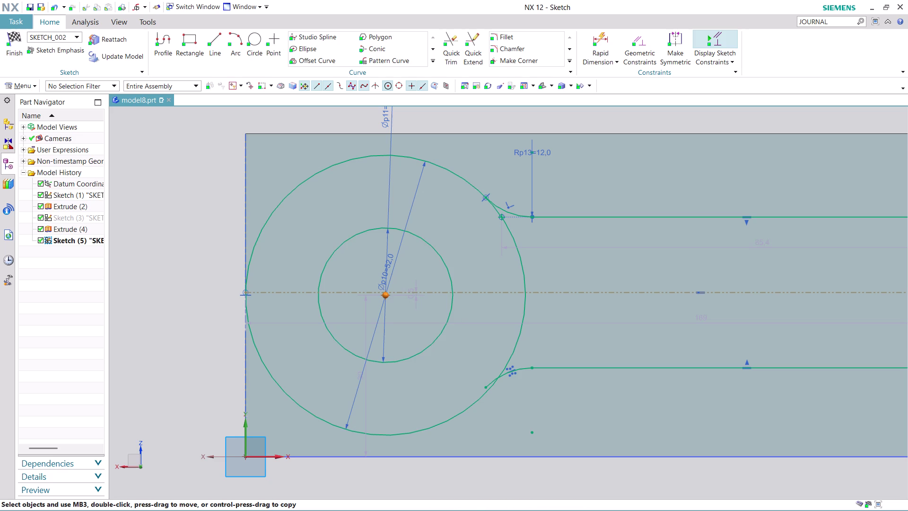
click(246, 291)
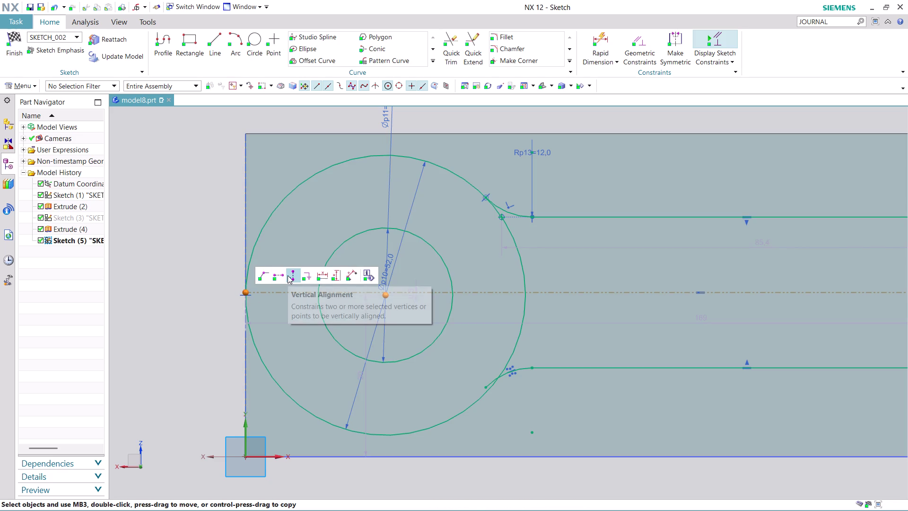
click(287, 275)
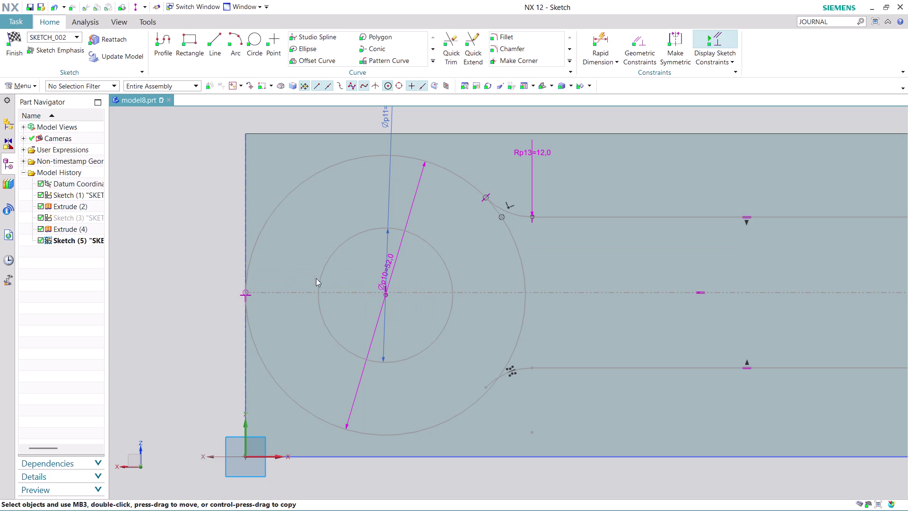
click(453, 290)
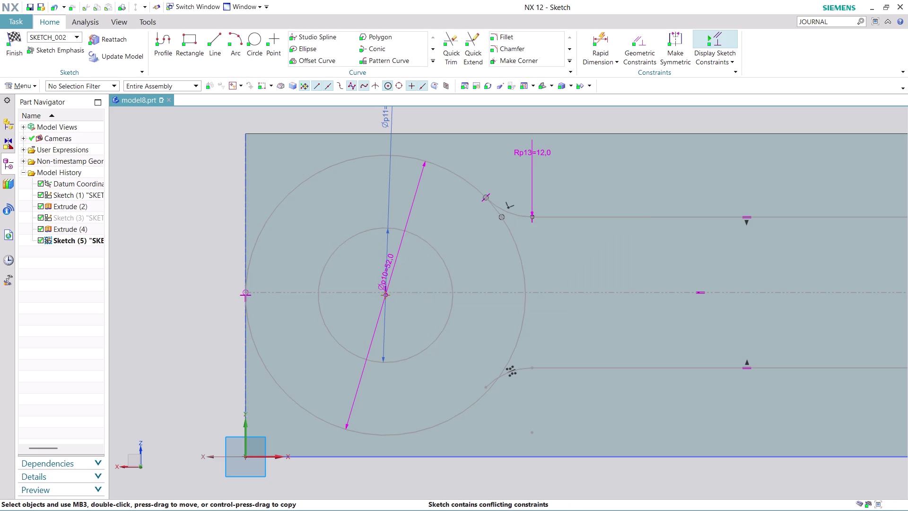
key(ctrl+z)
Constrain the big circle's centre to lie on the horizontal centre line.
scroll(down, 3)
scroll(down, 3)
scroll(up, 3)
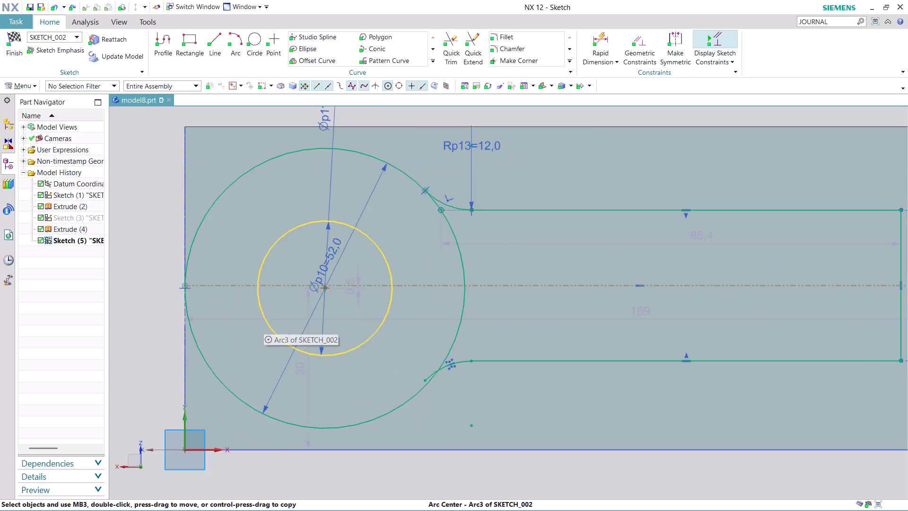
scroll(up, 3)
click(360, 271)
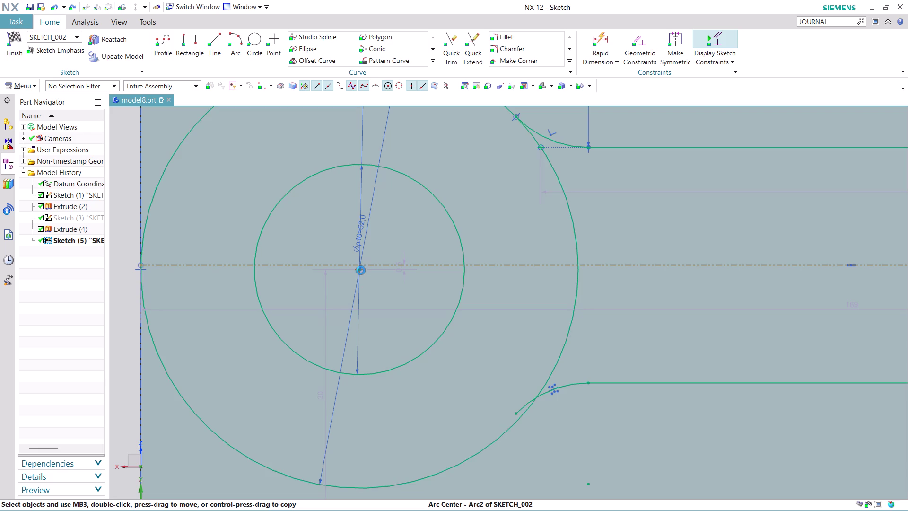
click(384, 265)
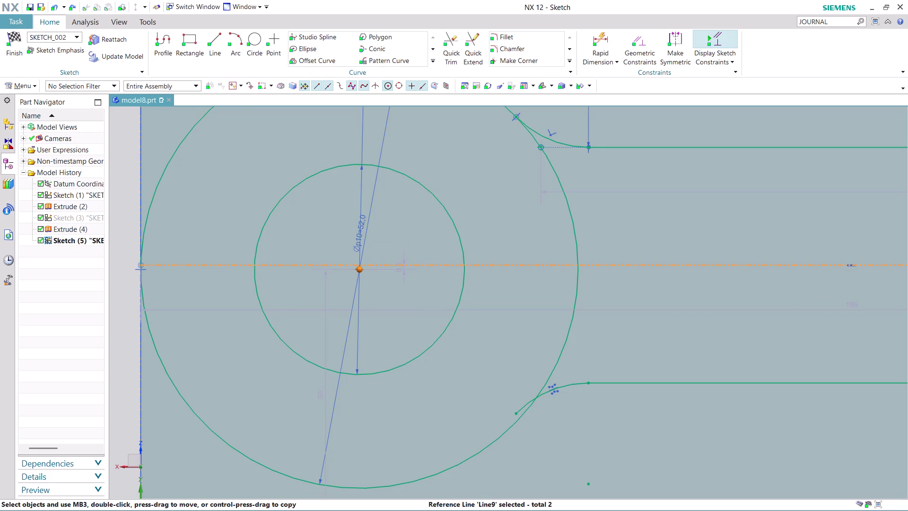
click(405, 249)
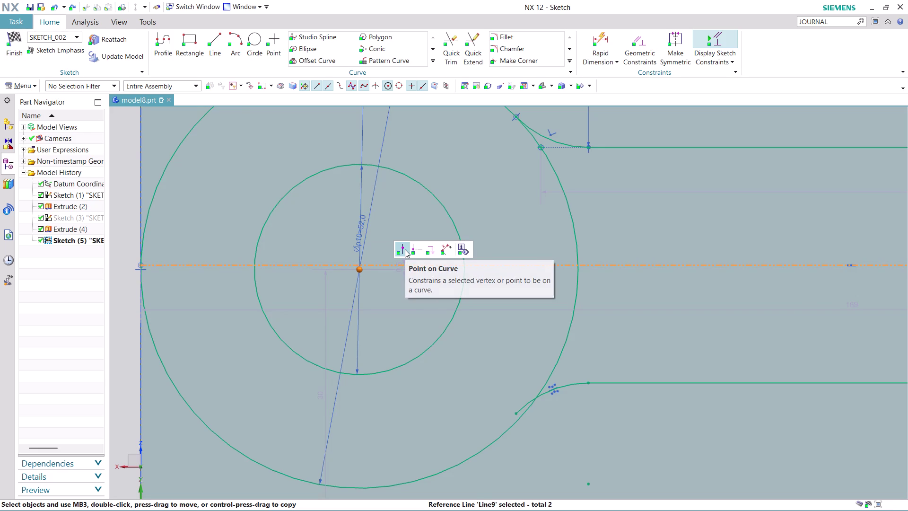
scroll(down, 3)
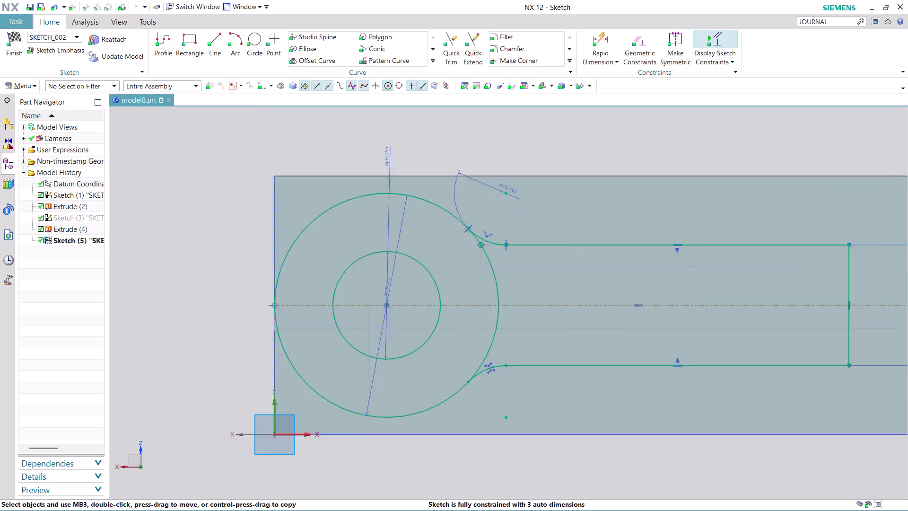
scroll(down, 3)
scroll(up, 3)
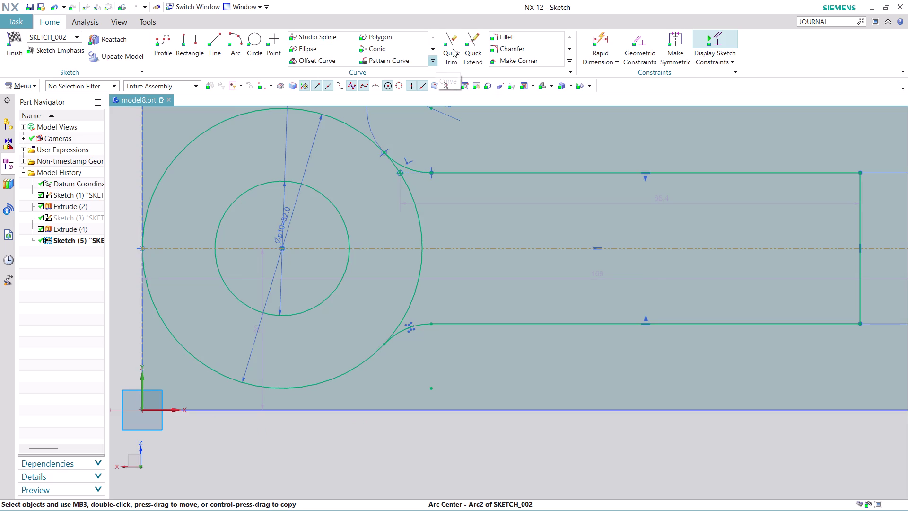
click(453, 48)
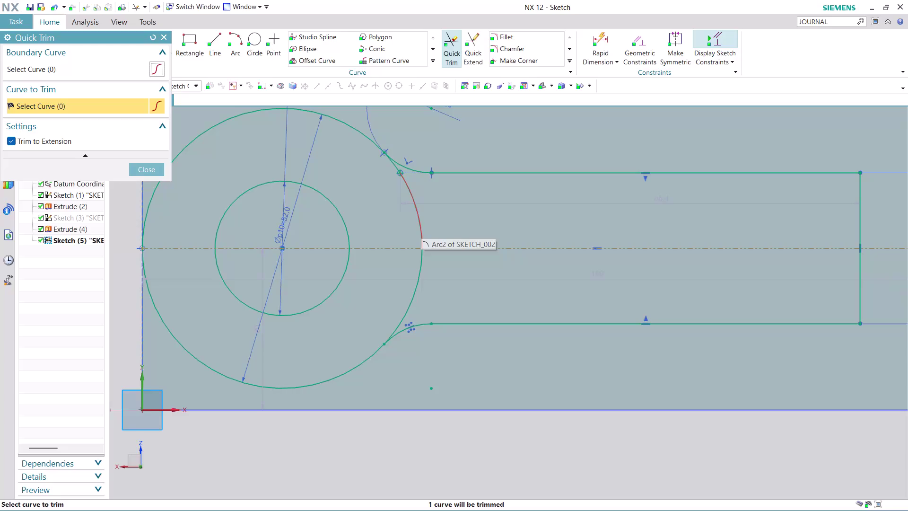
Quick-trim the large circle's arcs above and below the centreline inside the slot.
click(421, 226)
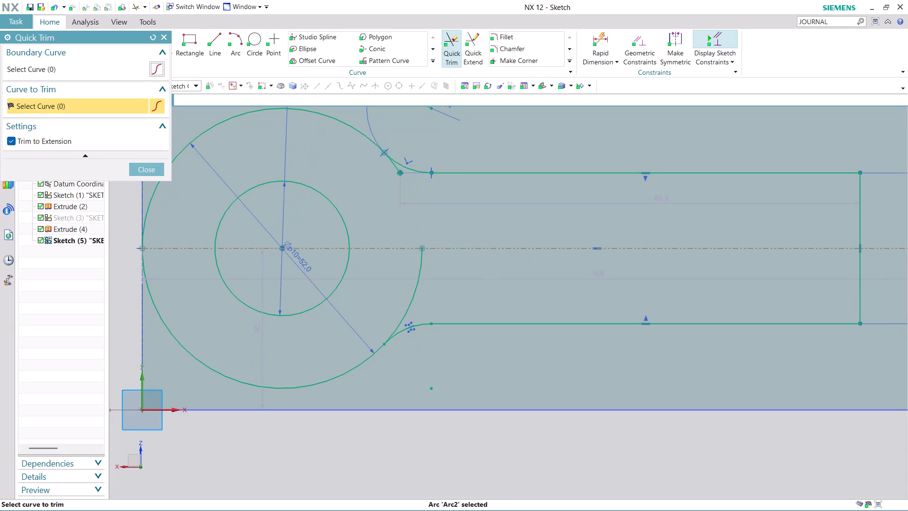
click(394, 171)
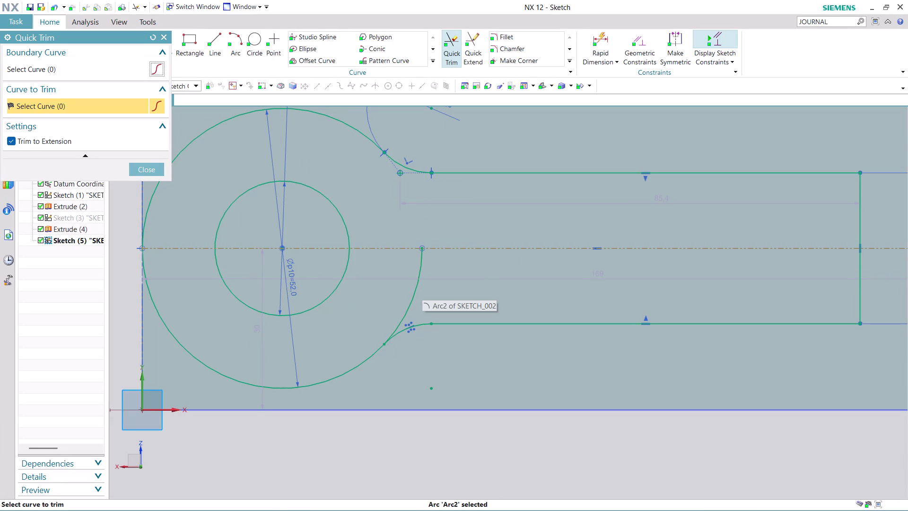
click(417, 281)
scroll(down, 3)
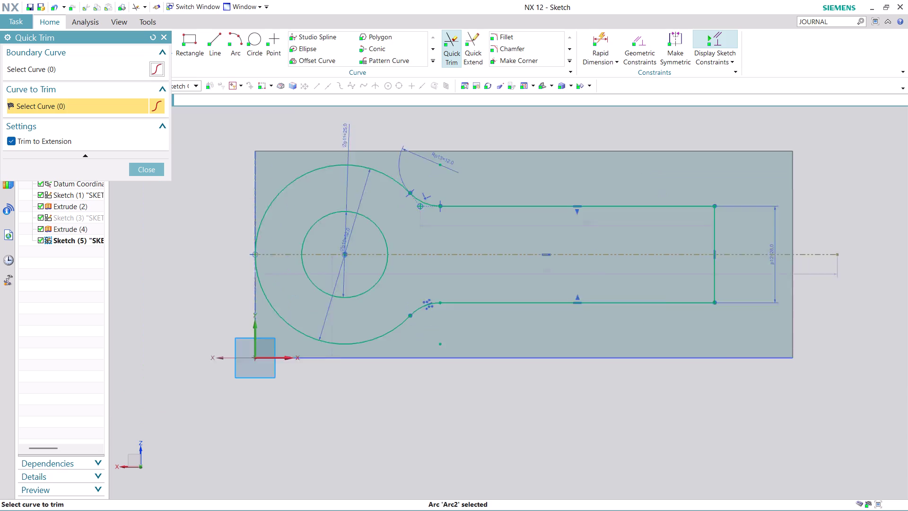
scroll(down, 3)
scroll(up, 3)
scroll(up, 3)
scroll(down, 3)
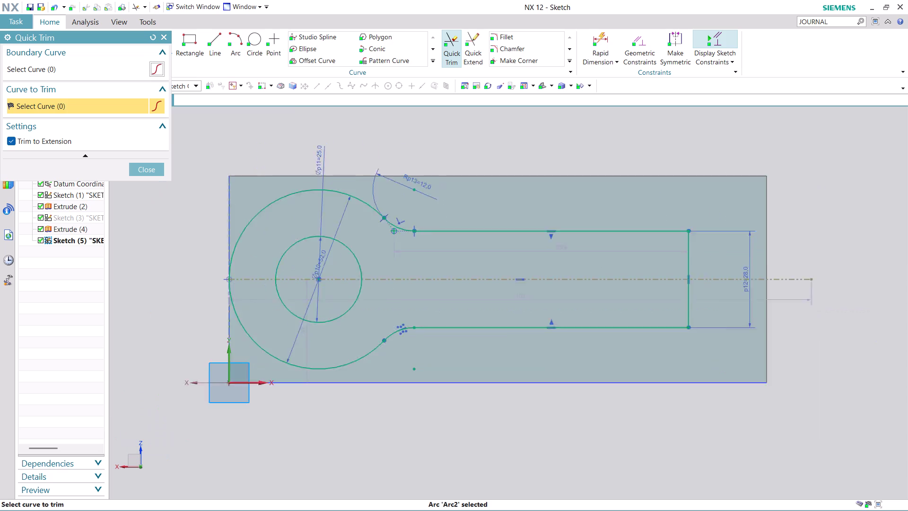
scroll(down, 3)
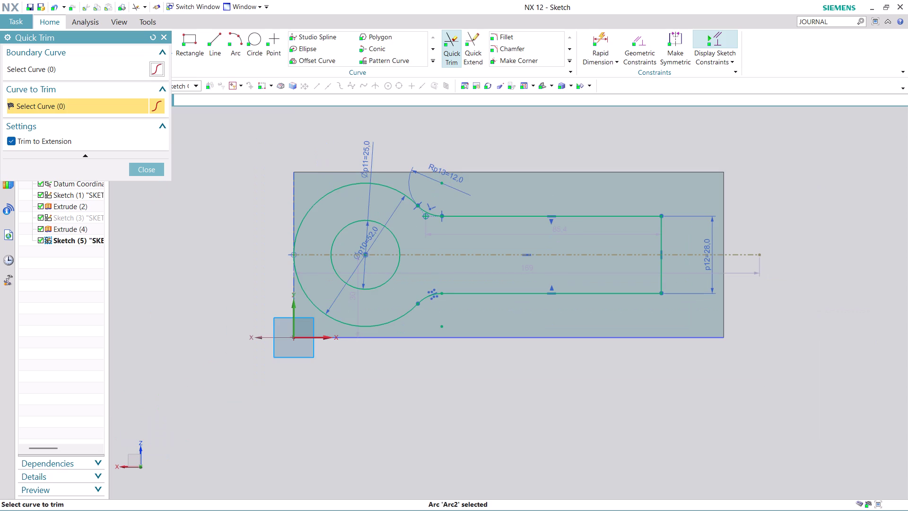
click(152, 168)
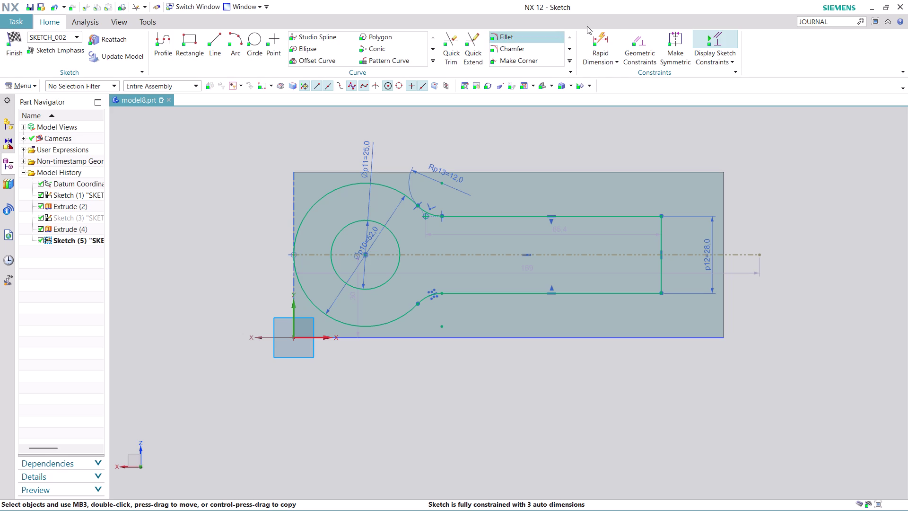
click(604, 41)
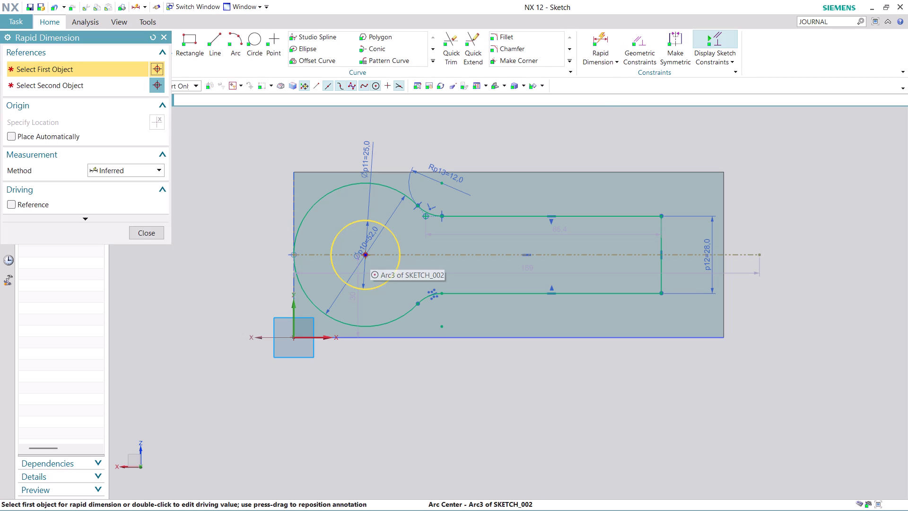
Dimension the circles' centre to the slot's right end line as 130, then finish the sketch.
click(367, 256)
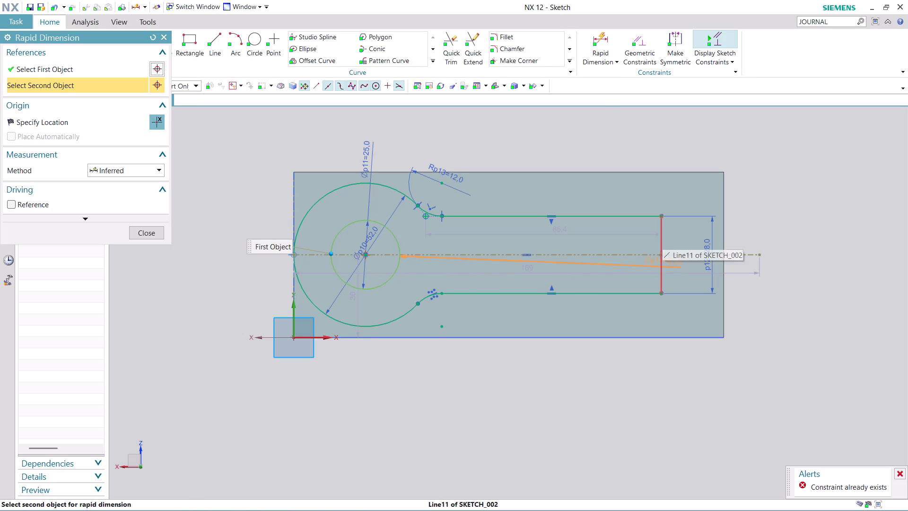
click(662, 237)
click(513, 403)
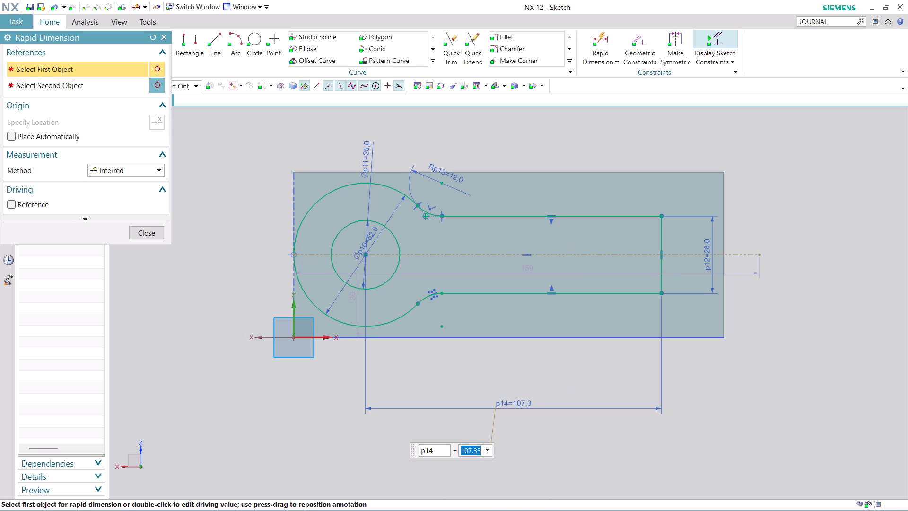
text(130)
key(Return)
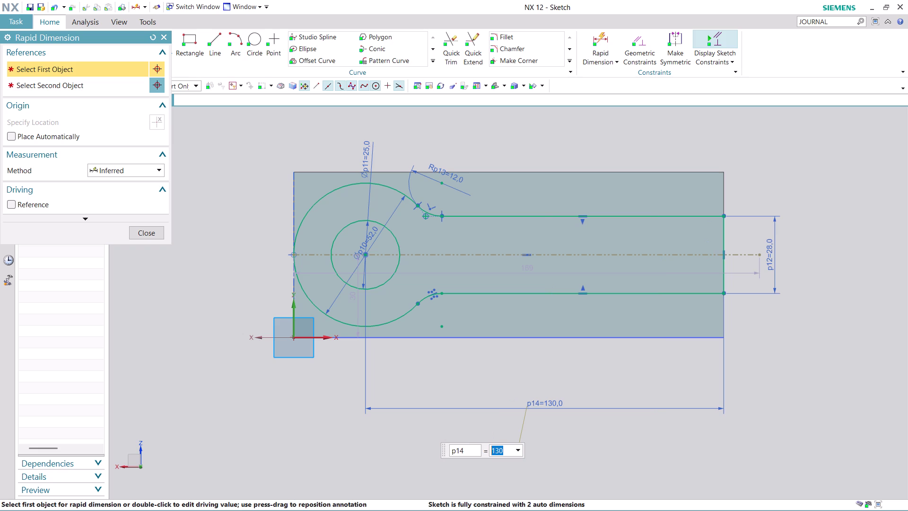
click(146, 232)
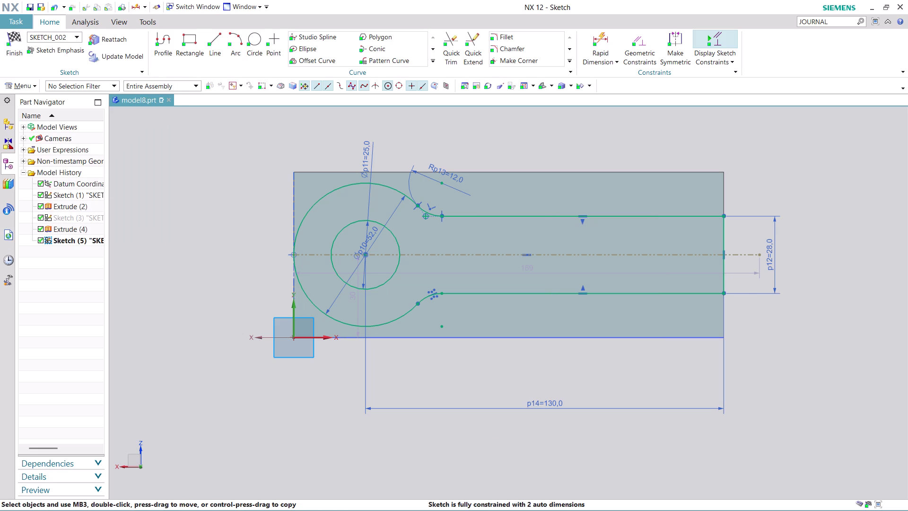
click(9, 56)
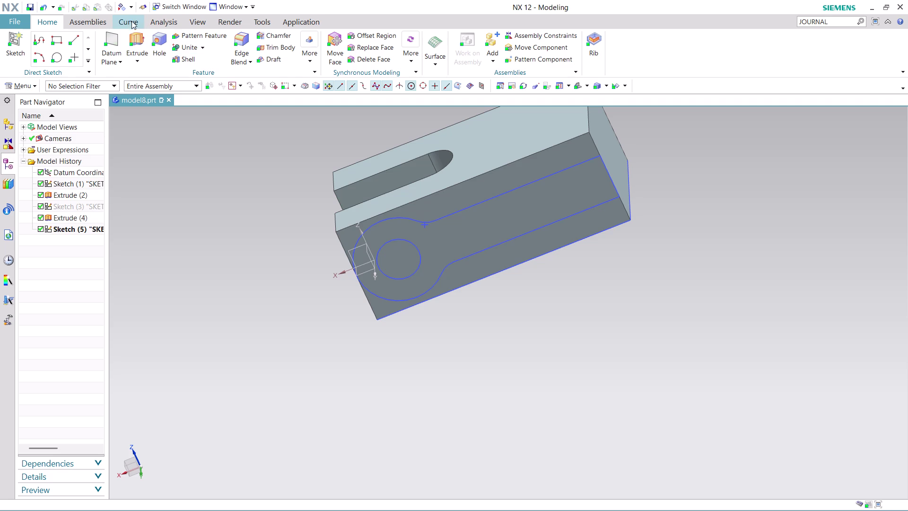
Attempt extruding the keyhole face and edges, then cancel the invalid section.
click(133, 35)
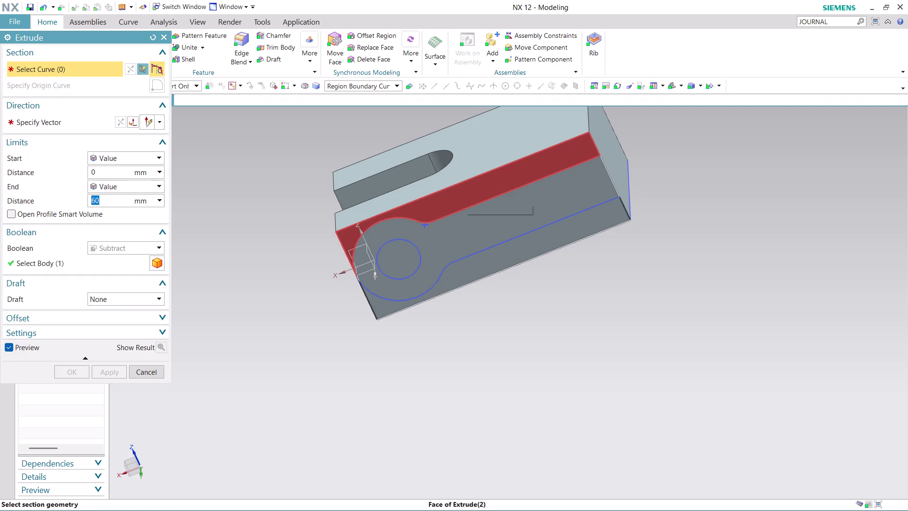
click(465, 191)
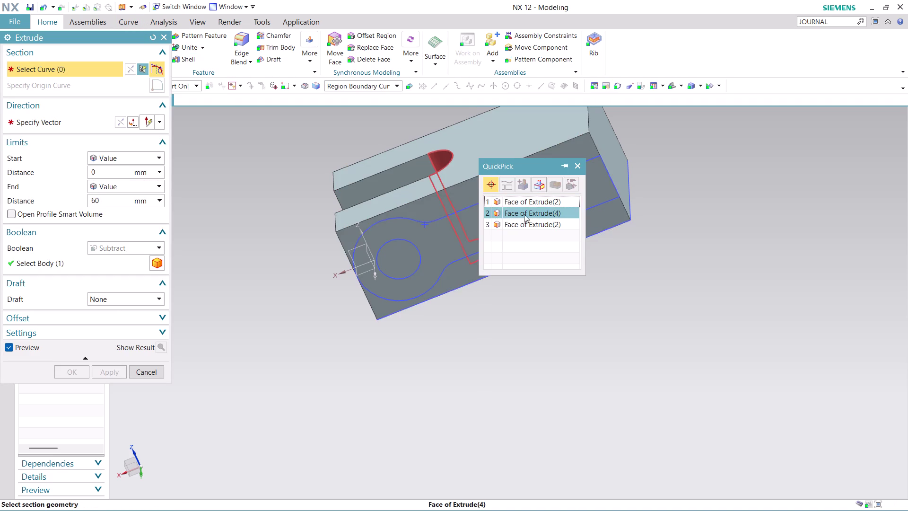
click(539, 204)
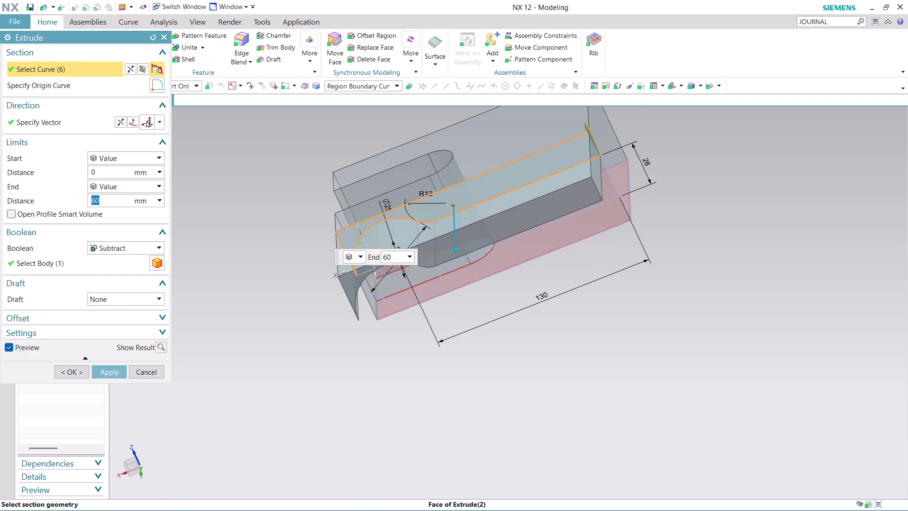
click(532, 259)
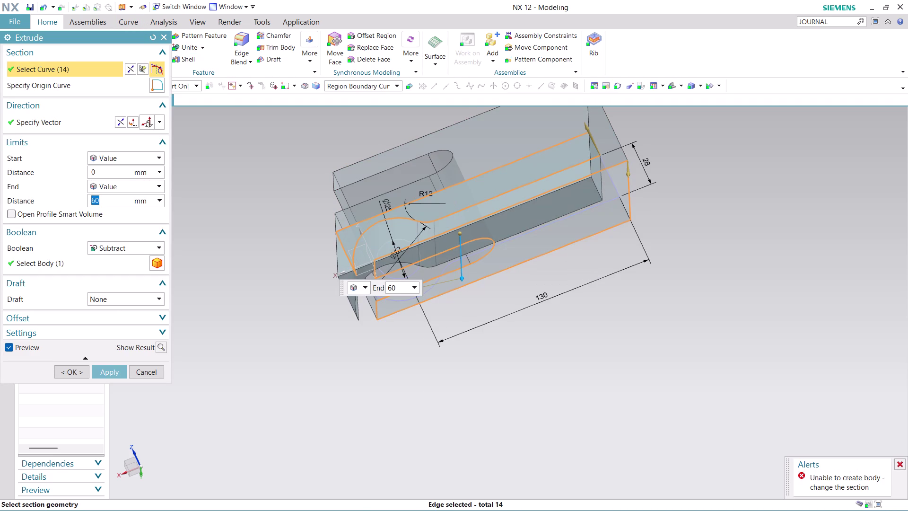
click(538, 248)
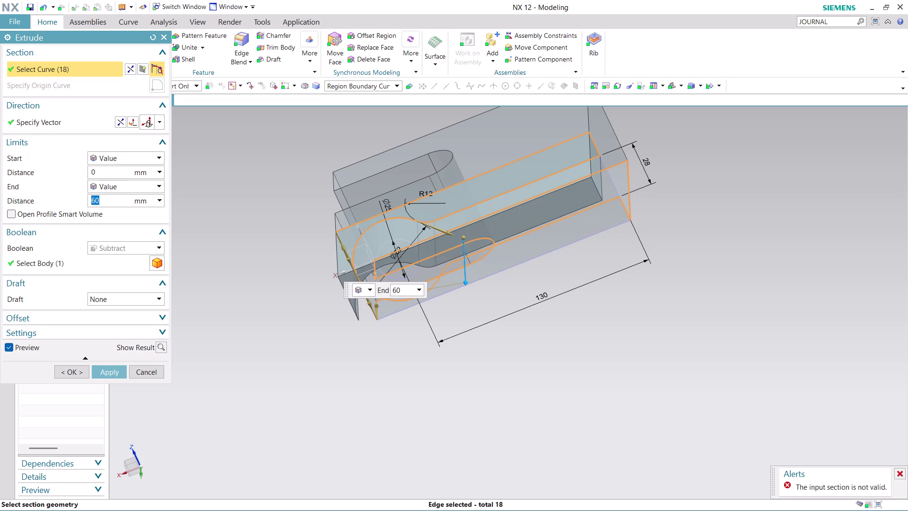
click(148, 368)
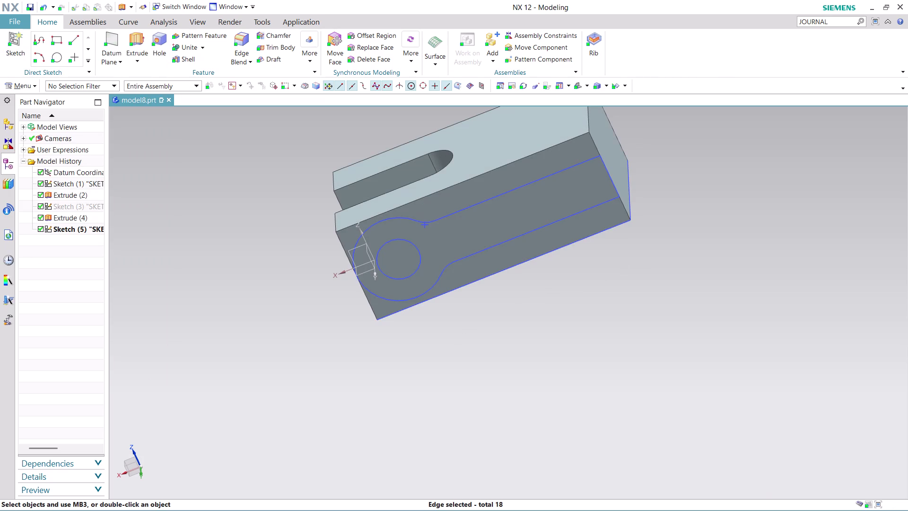
Orbit to face the sketch, retry extruding the keyhole curves, and cancel again.
middle_drag(462, 359, 452, 338)
scroll(up, 3)
scroll(down, 3)
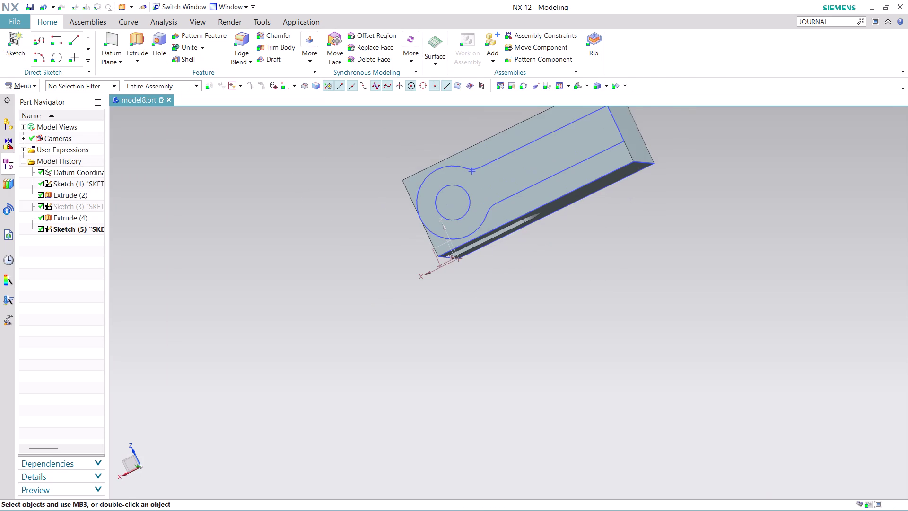
middle_drag(696, 163, 675, 252)
scroll(up, 3)
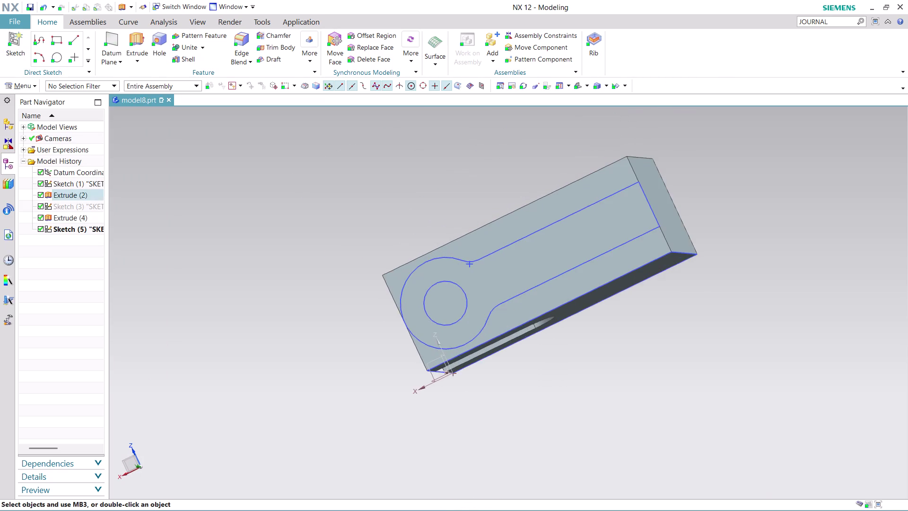
scroll(up, 3)
scroll(up, 3)
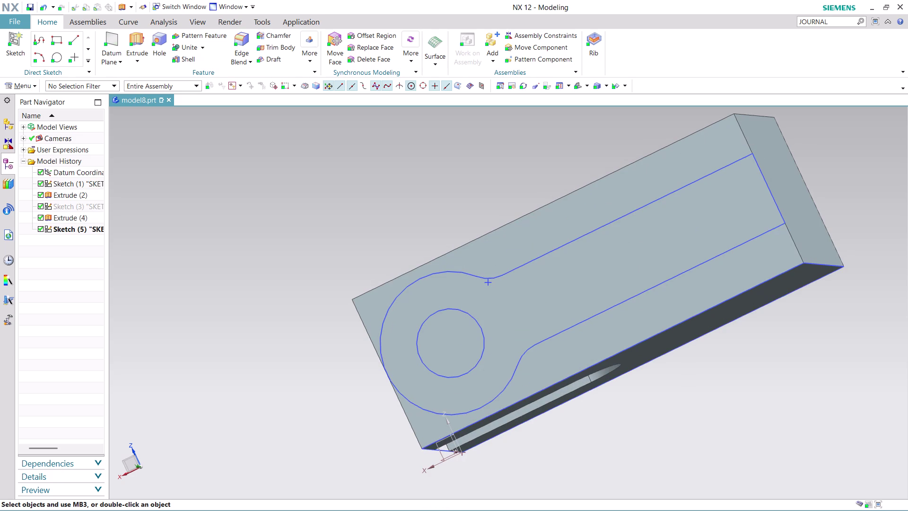
click(136, 34)
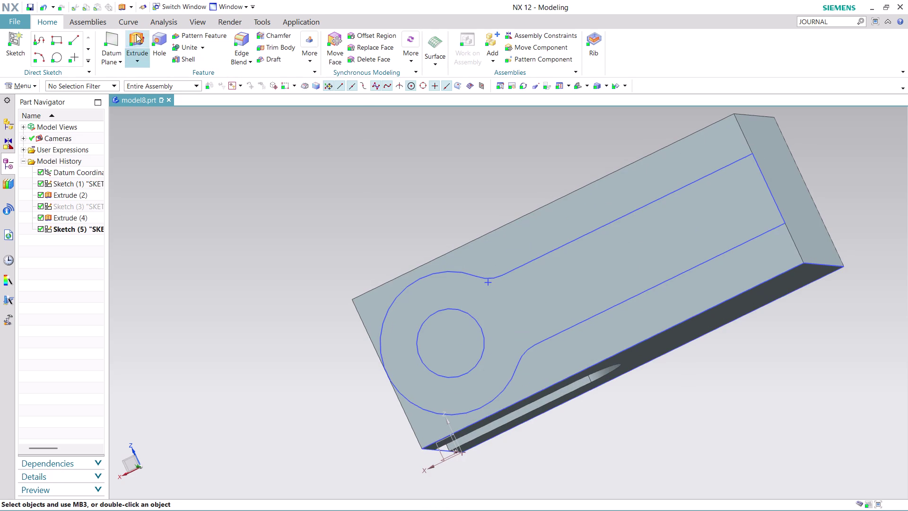
click(556, 233)
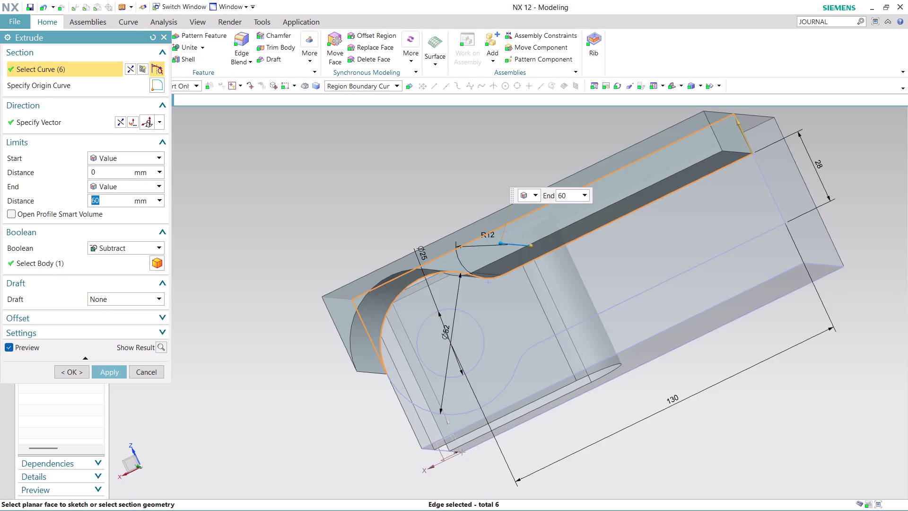
click(589, 337)
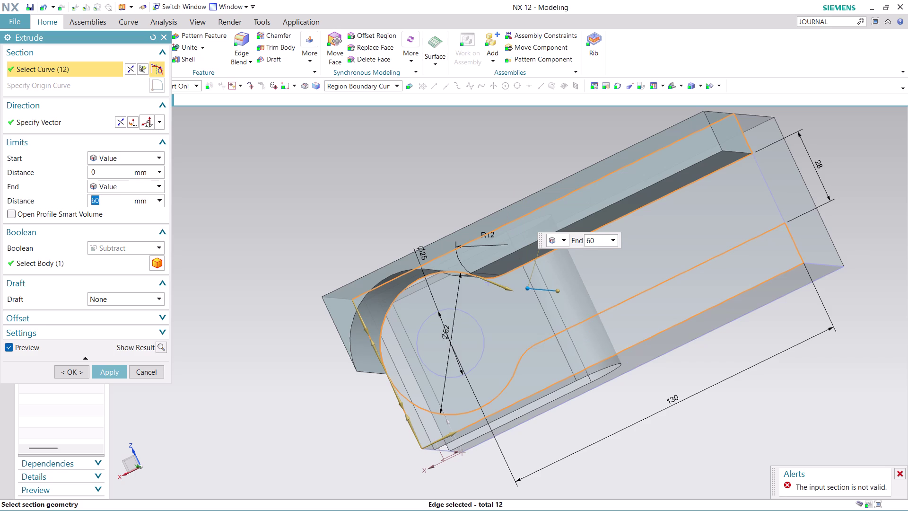
click(146, 371)
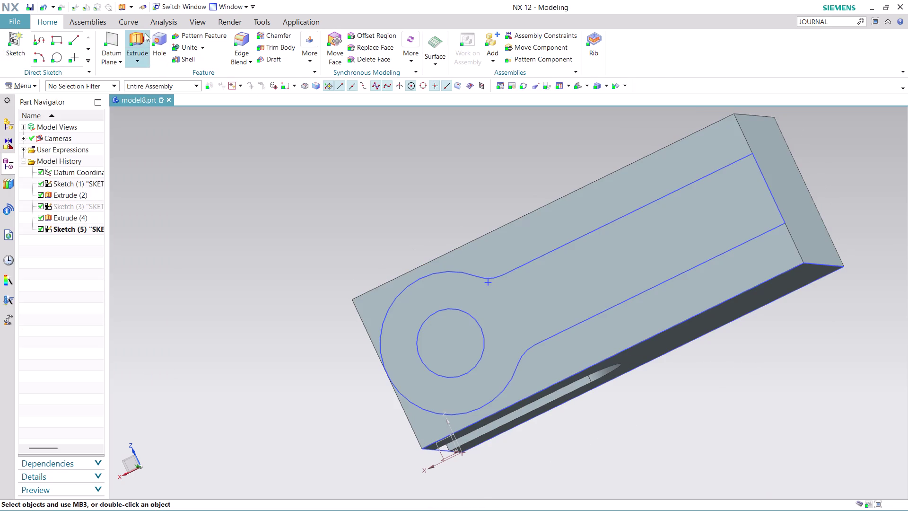
Retry extruding the selected keyhole profile, flipping direction and keeping no draft.
click(135, 34)
click(701, 305)
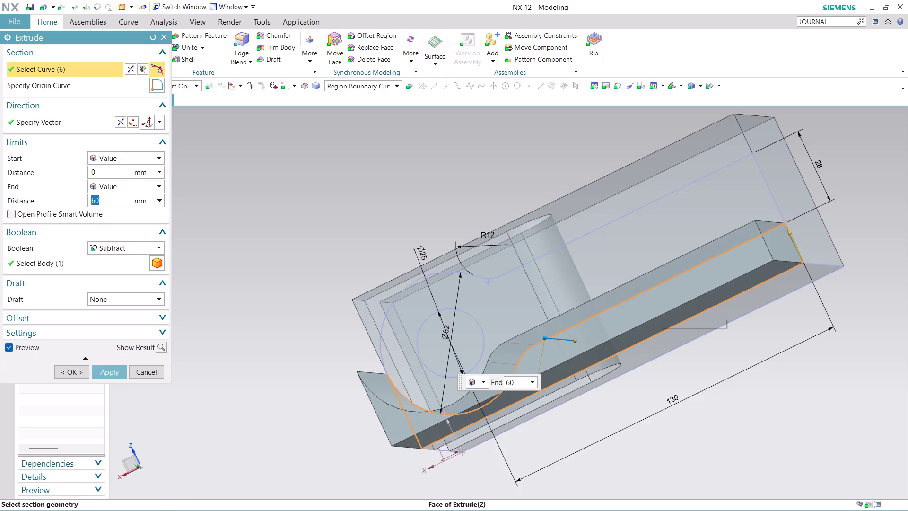
click(627, 180)
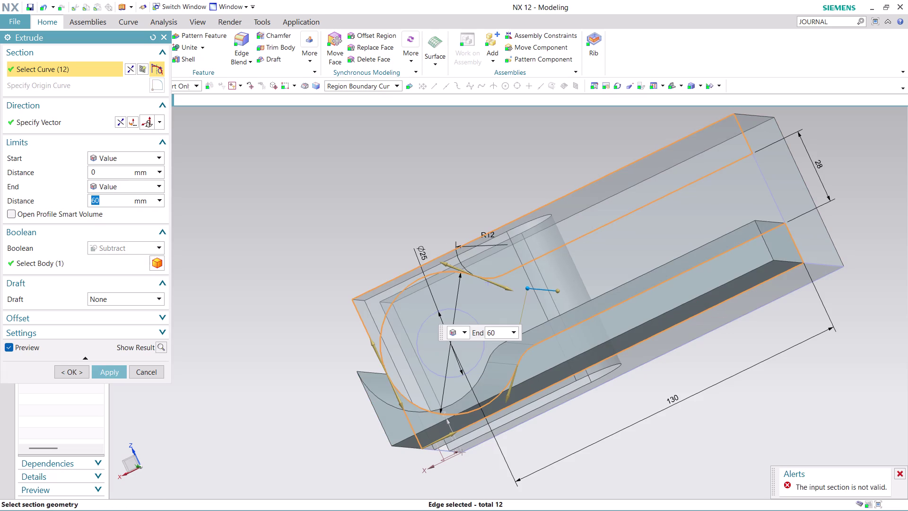
middle_drag(468, 153, 474, 162)
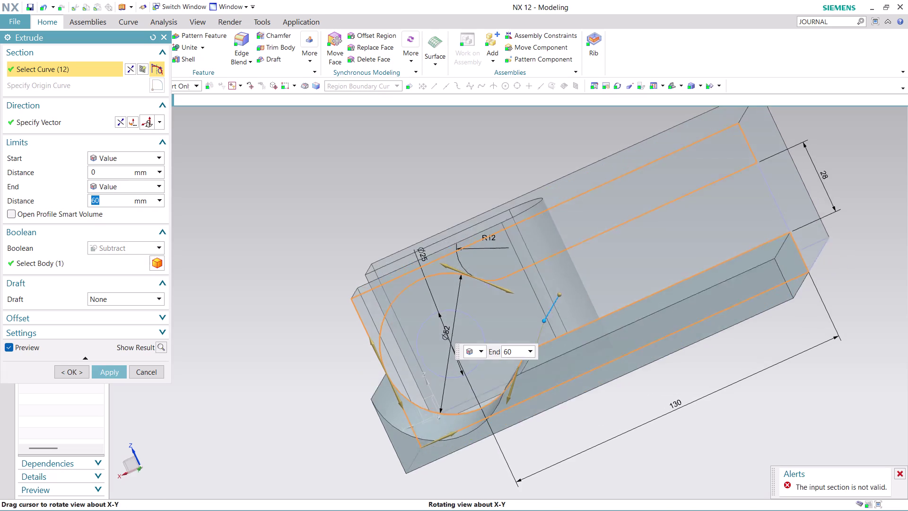
middle_drag(474, 163, 477, 168)
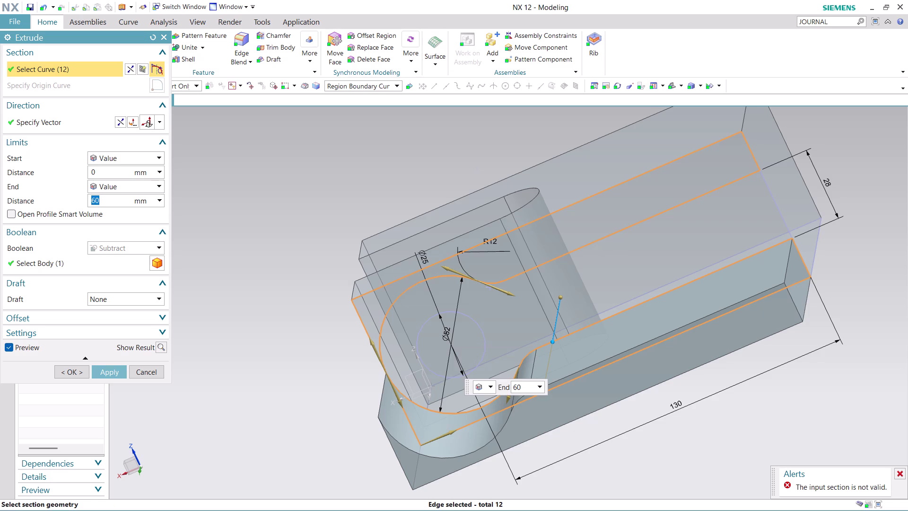
click(121, 122)
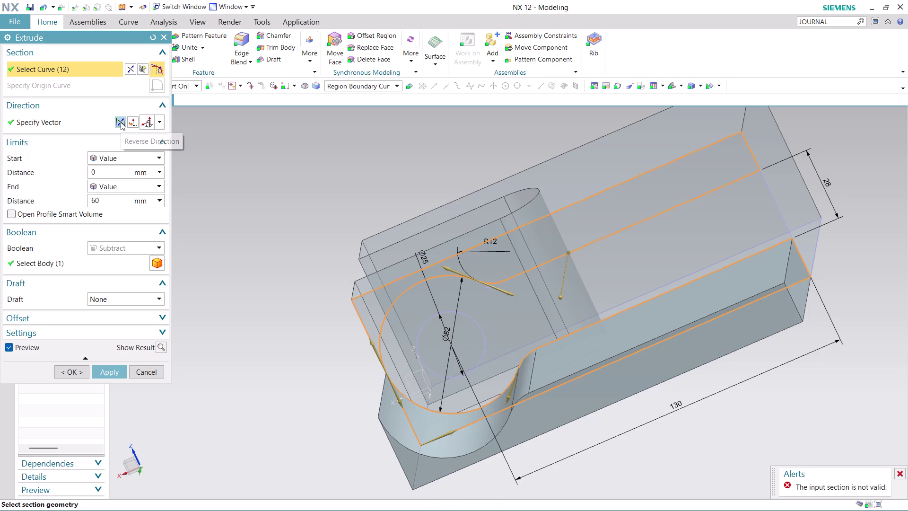
click(149, 300)
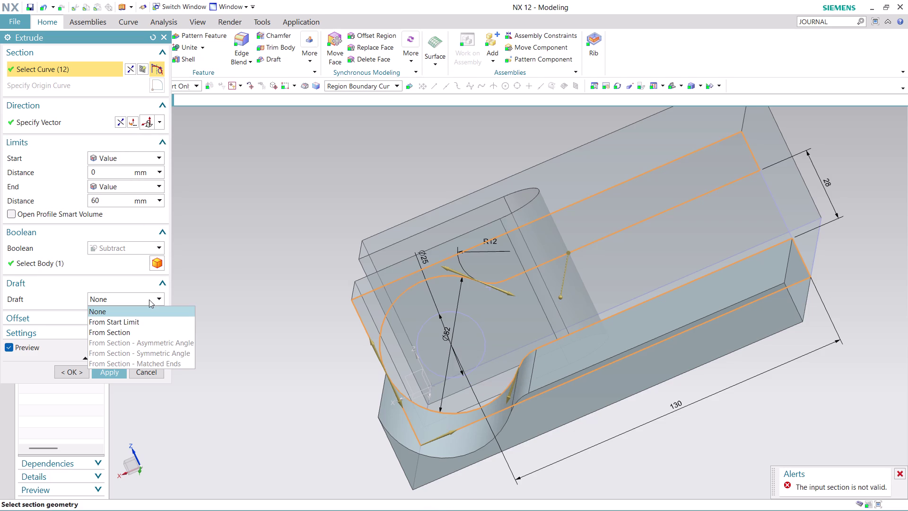
key(Escape)
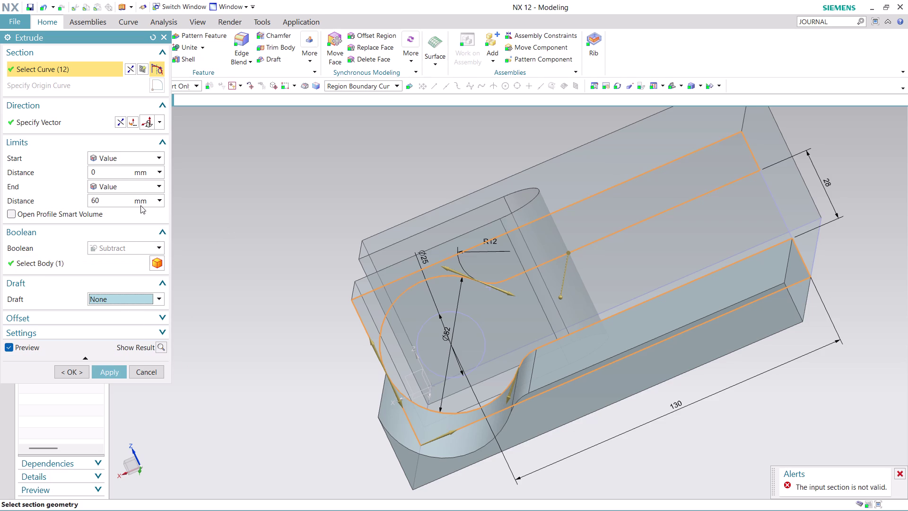
Set the end limit to Until Next, test both directions, then dismiss the failed cut.
click(149, 188)
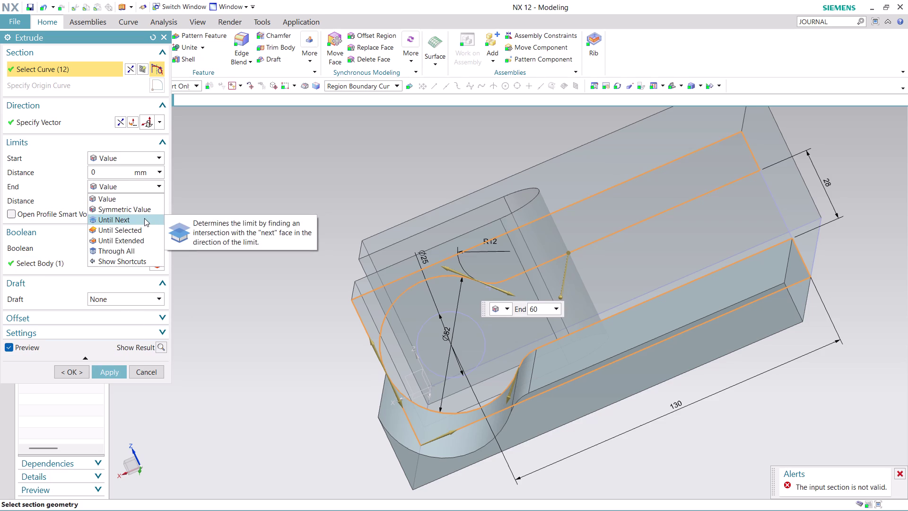
click(144, 218)
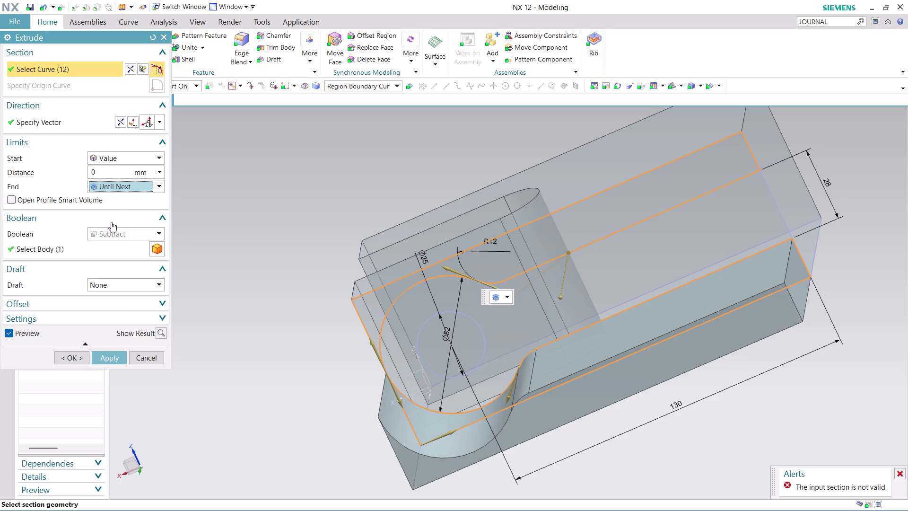
click(116, 123)
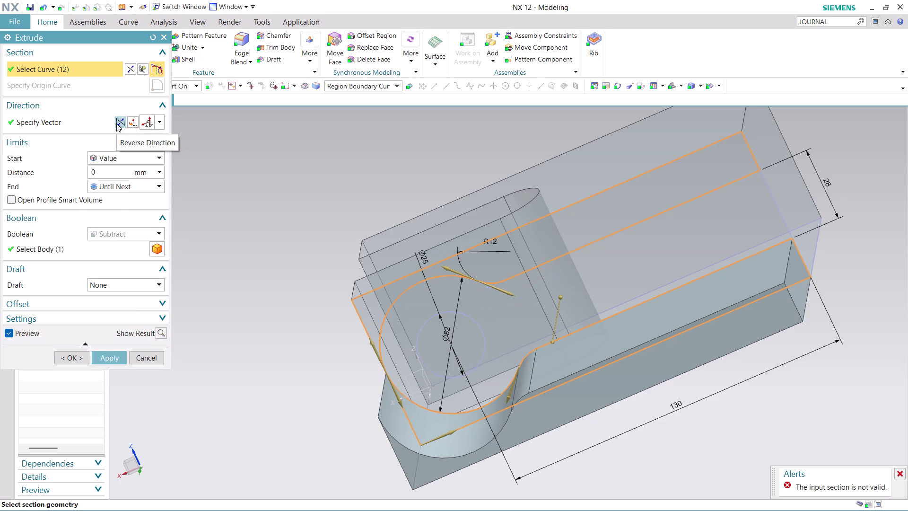
middle_drag(286, 217, 312, 226)
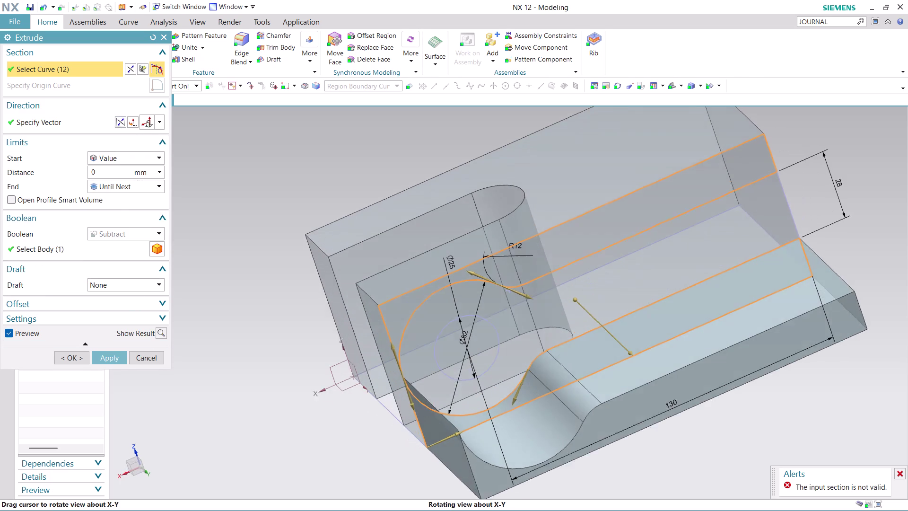
middle_drag(312, 225, 314, 226)
click(116, 122)
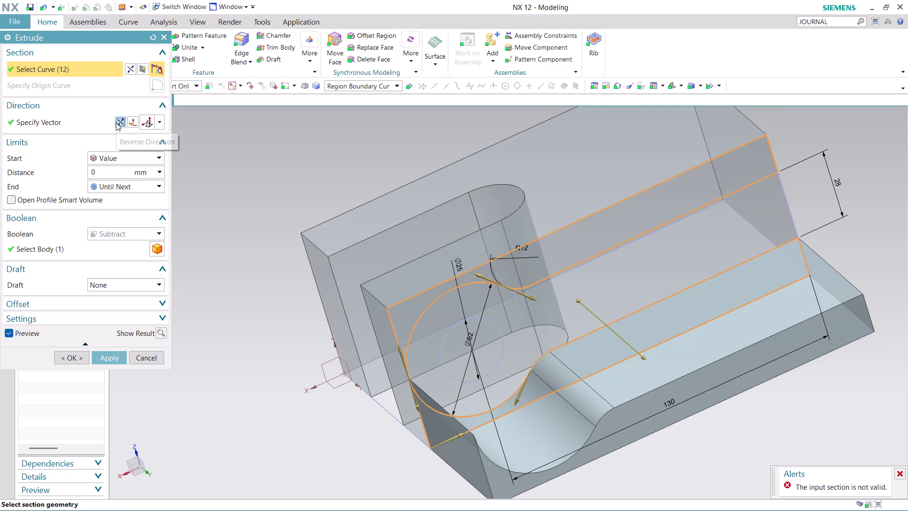
click(117, 357)
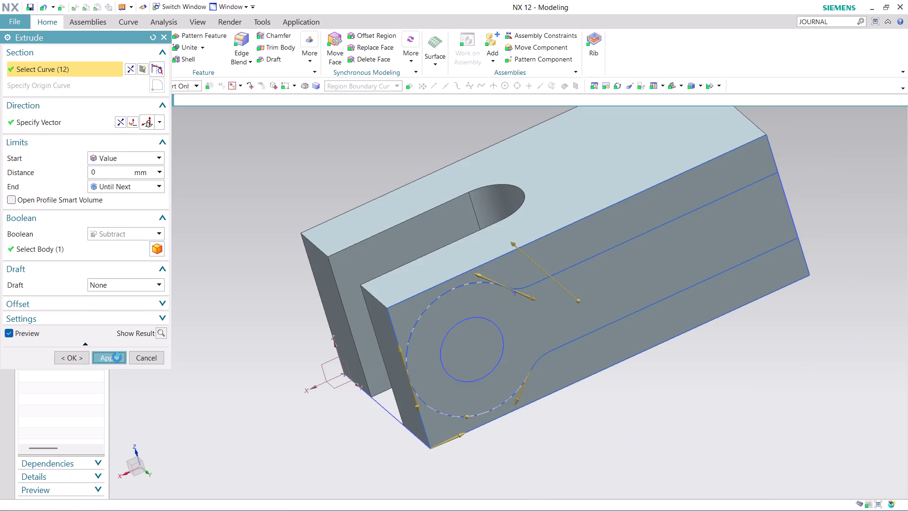
click(461, 268)
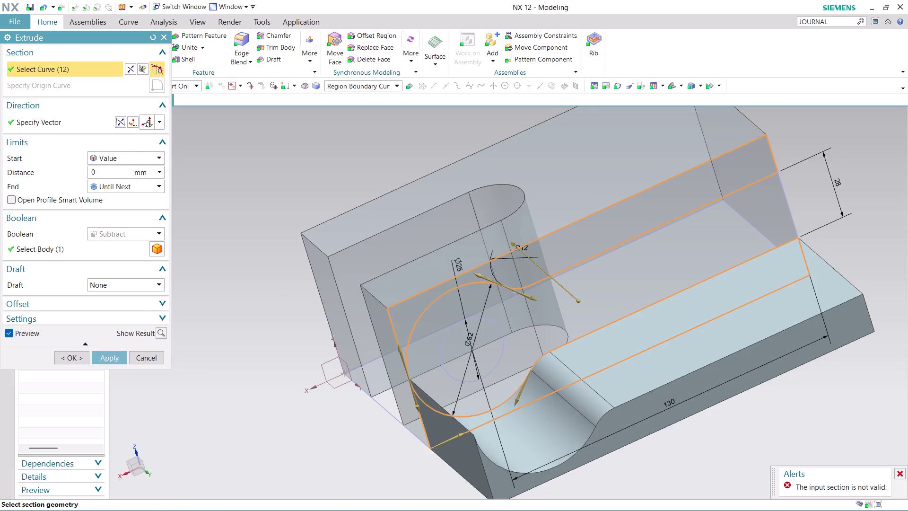
key(Escape)
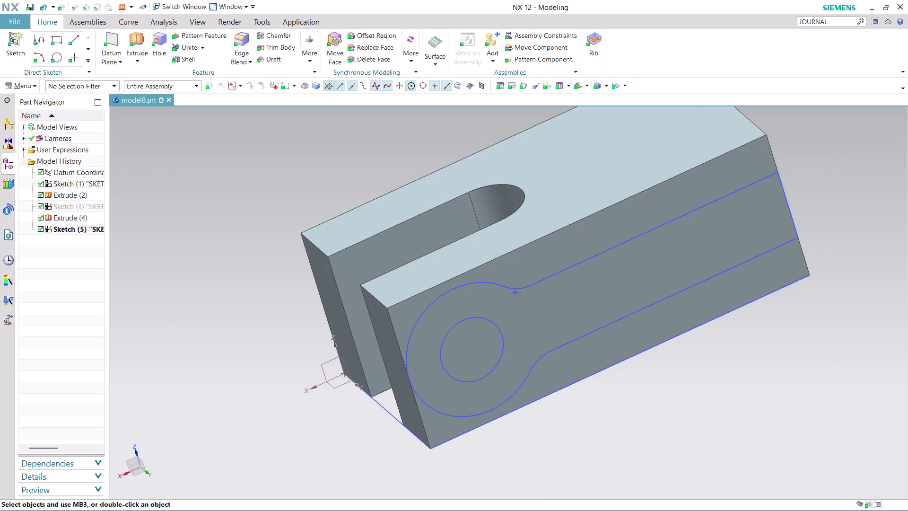
Extrude the near plate face around the keyhole as a cut until the next face.
middle_drag(635, 401, 623, 389)
scroll(up, 3)
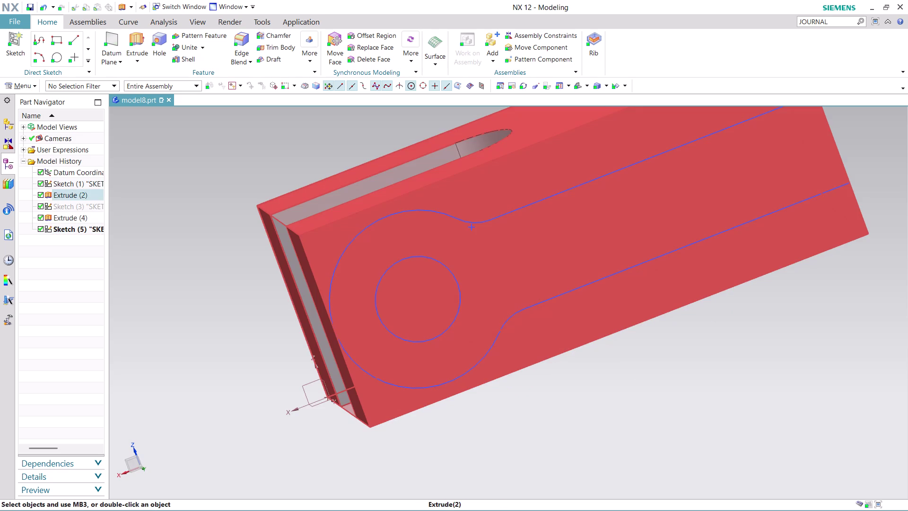
scroll(up, 3)
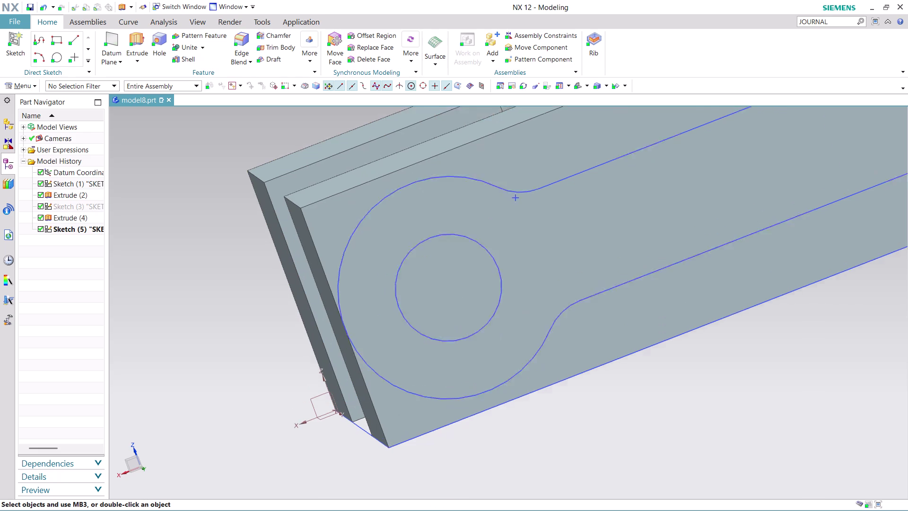
scroll(up, 3)
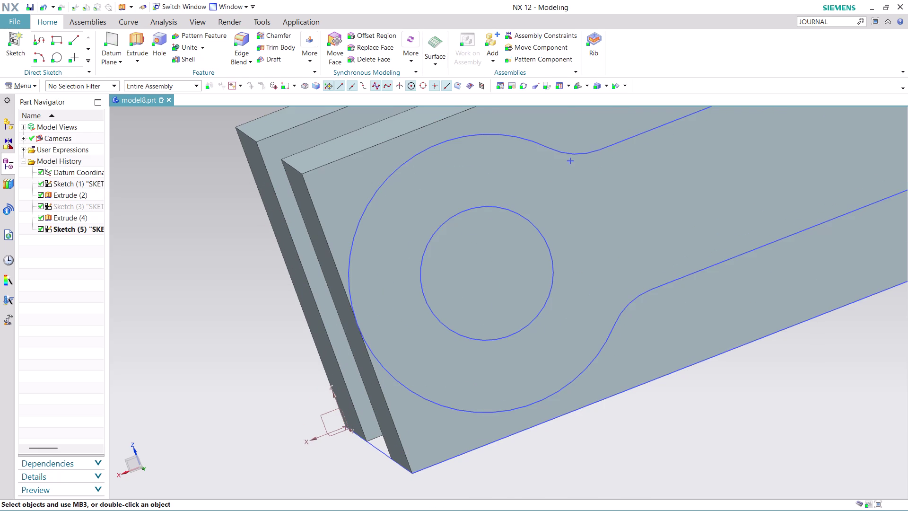
click(141, 39)
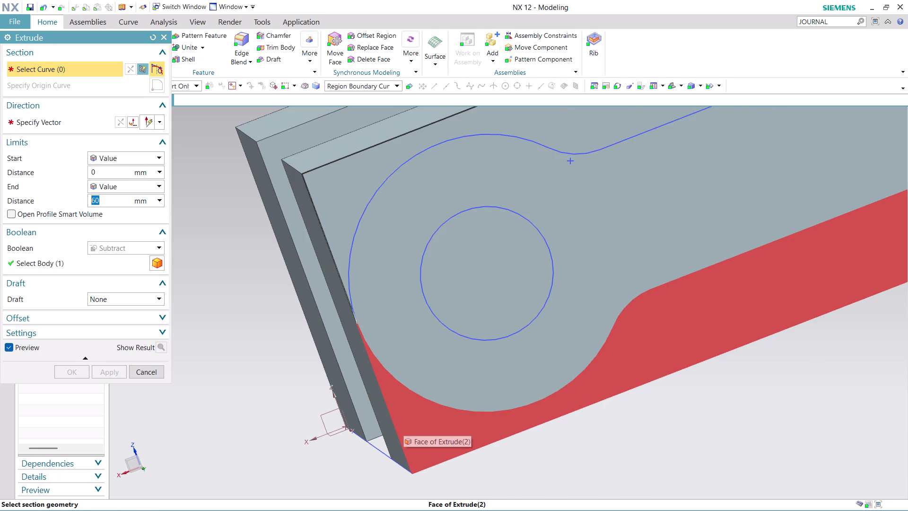
click(404, 423)
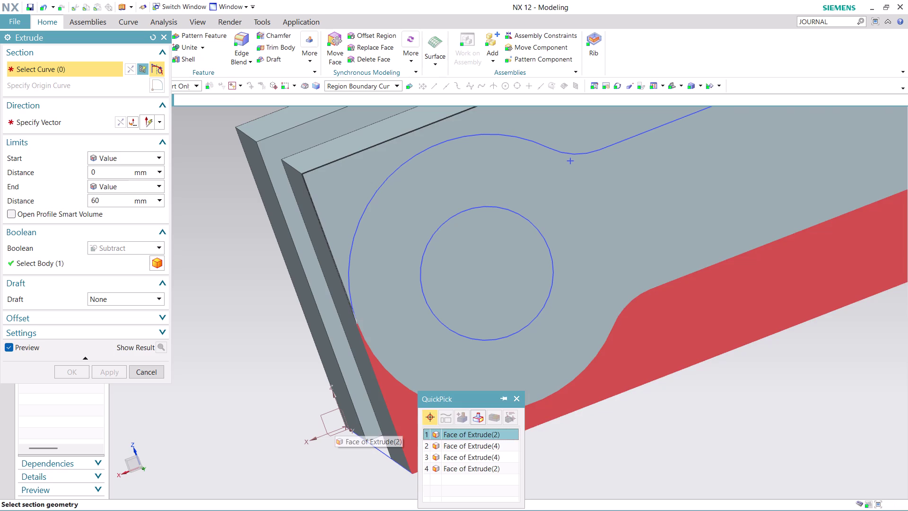
click(467, 432)
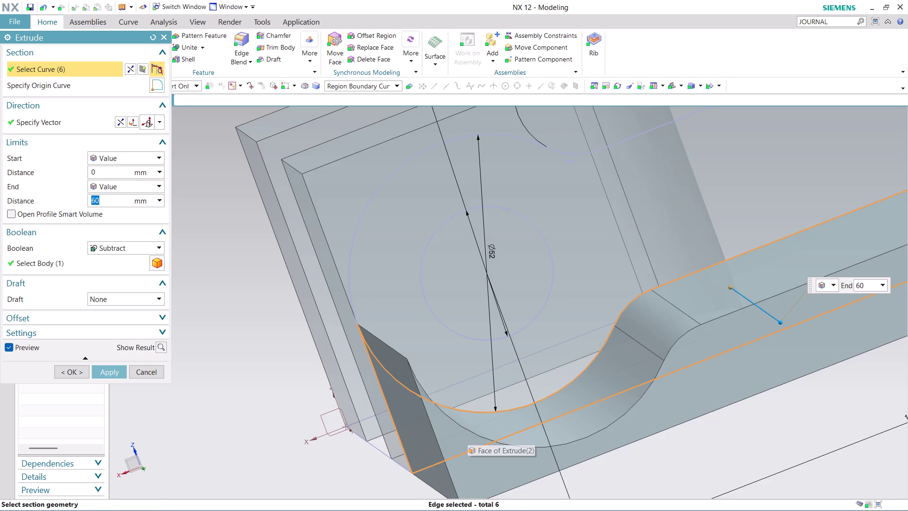
click(119, 122)
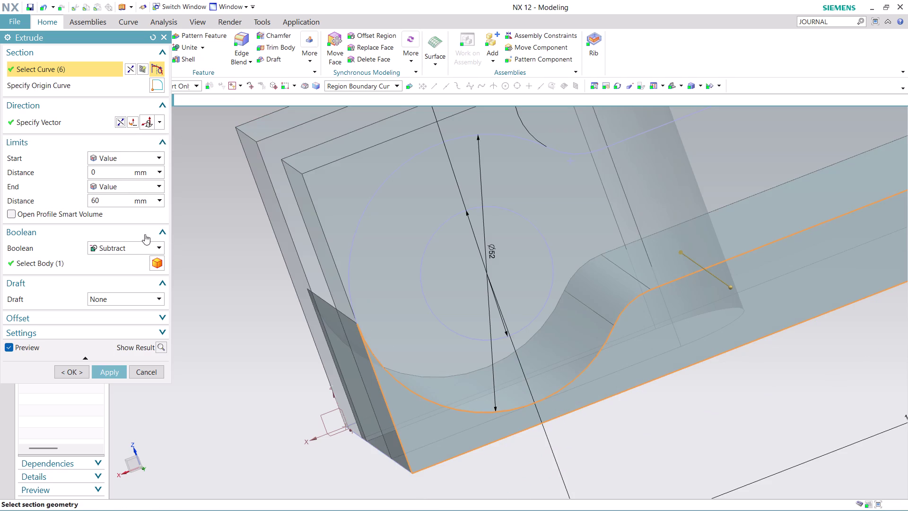
click(157, 184)
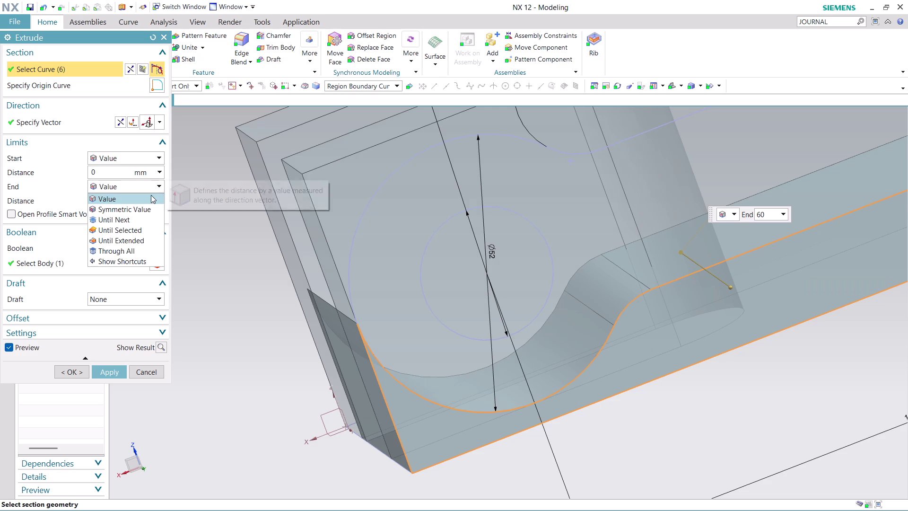
click(135, 219)
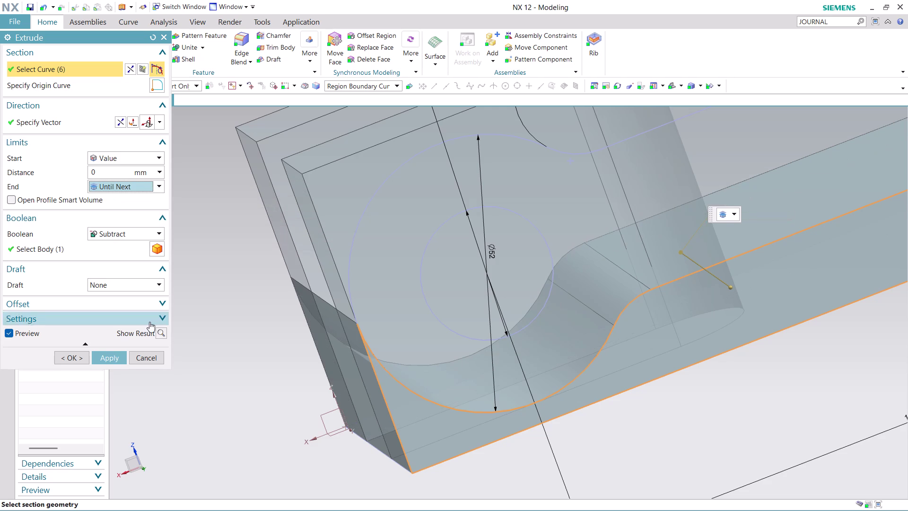
click(113, 354)
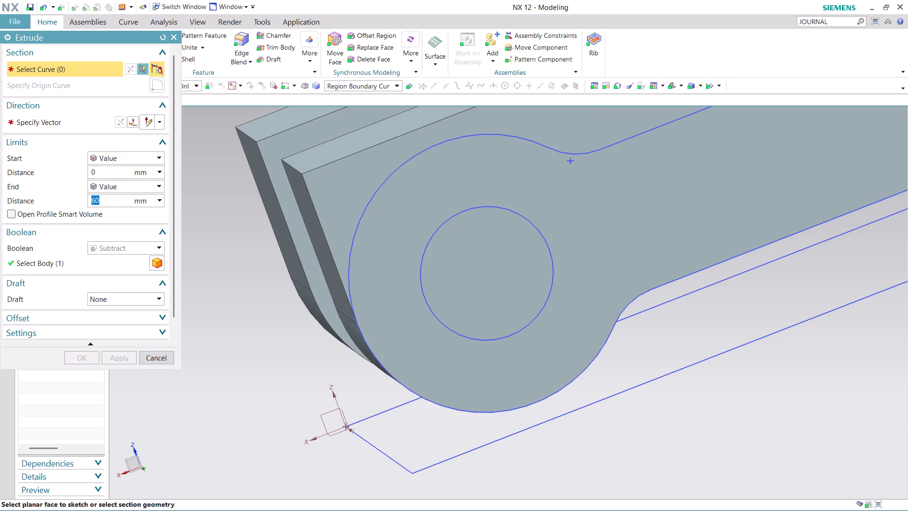
Cut the far plate's face edges until the next face, dismissing the limit-face error.
scroll(down, 3)
scroll(up, 3)
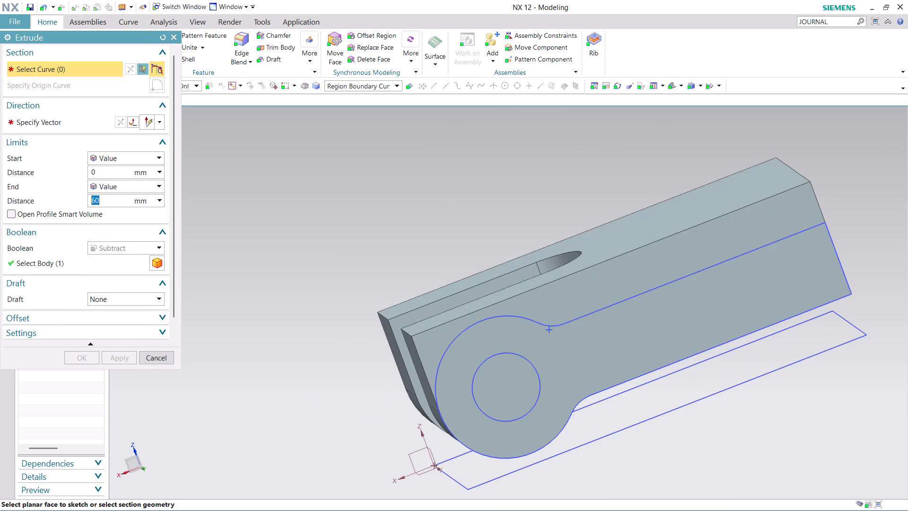
click(637, 265)
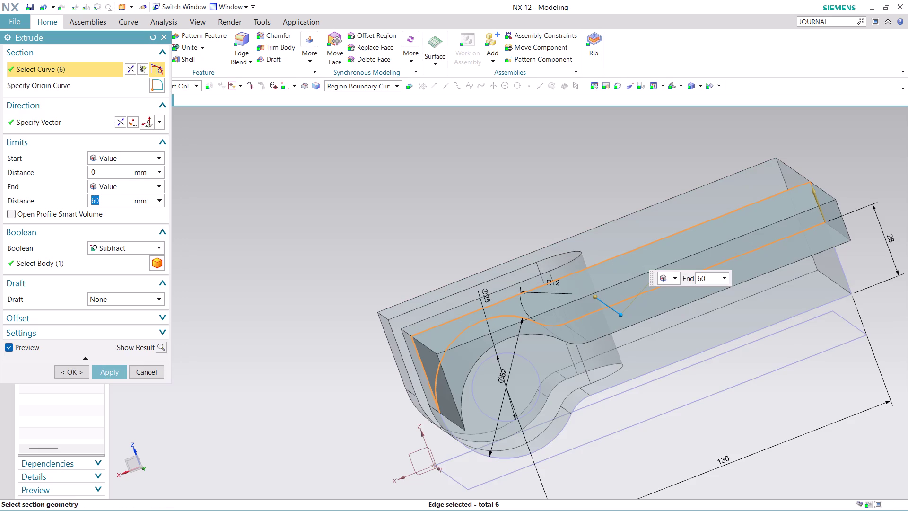
click(161, 183)
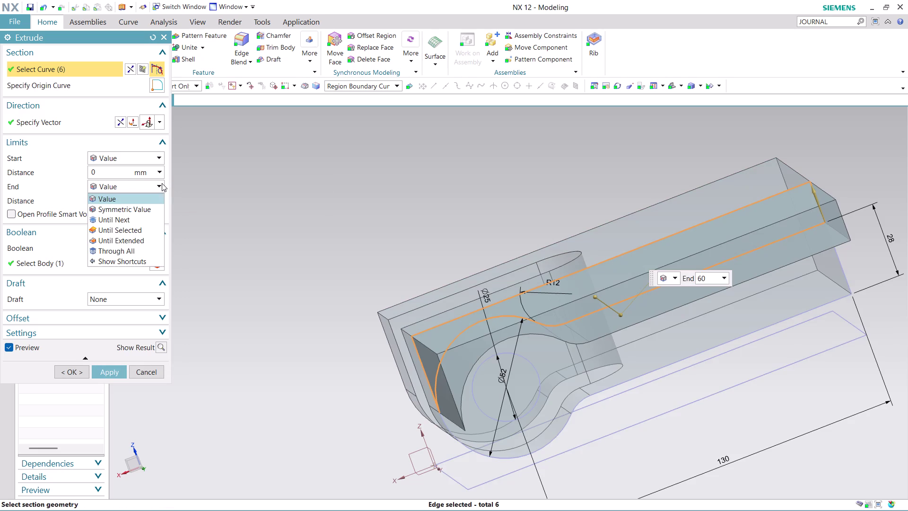
click(136, 223)
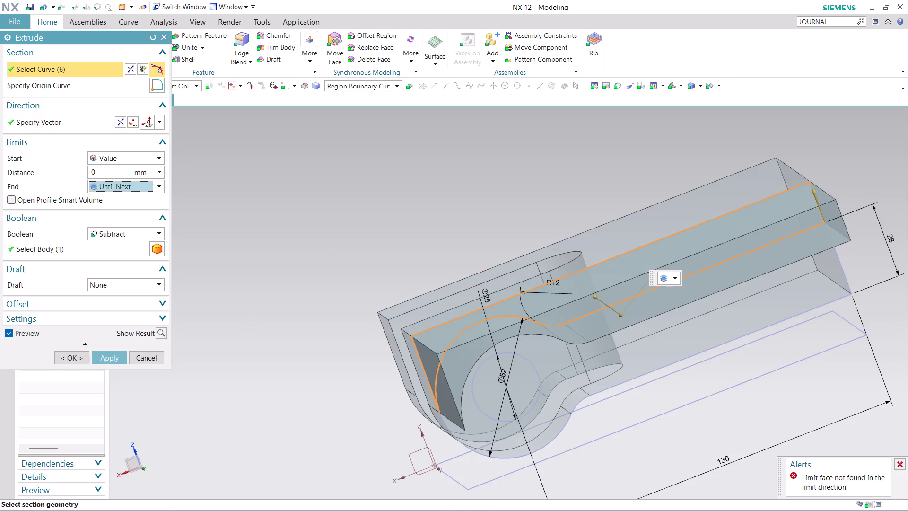
middle_drag(347, 244, 374, 262)
middle_click(374, 263)
scroll(up, 3)
click(459, 276)
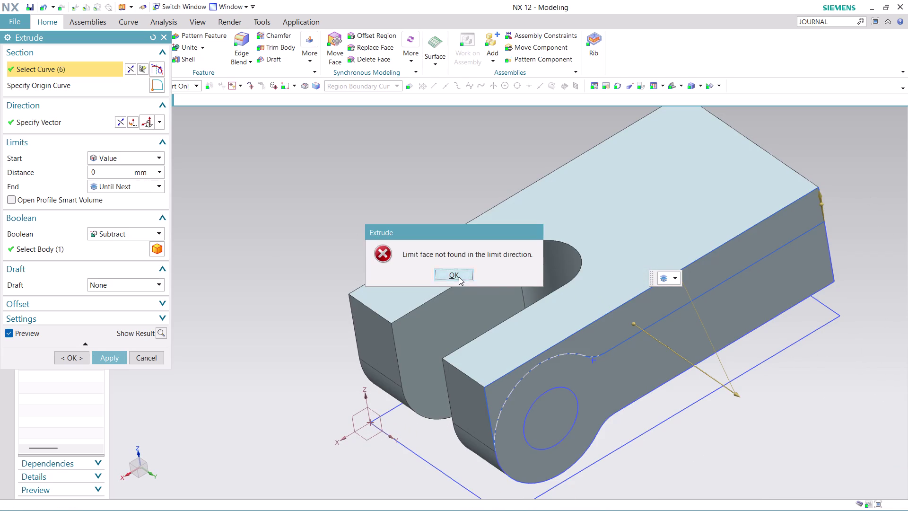
click(119, 120)
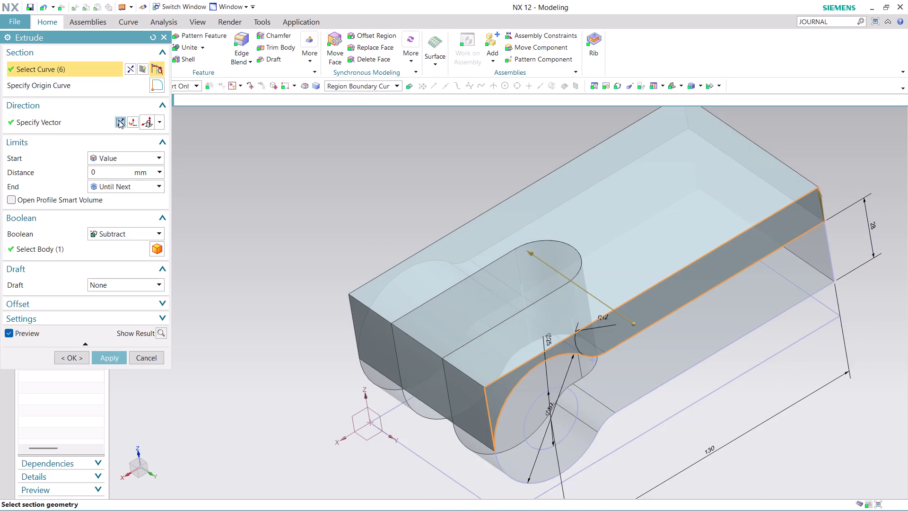
click(116, 358)
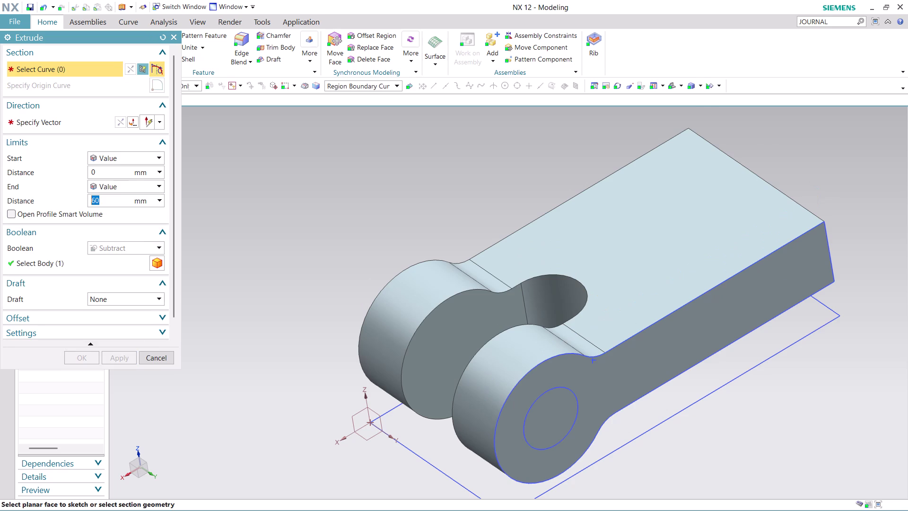
middle_drag(713, 452, 669, 414)
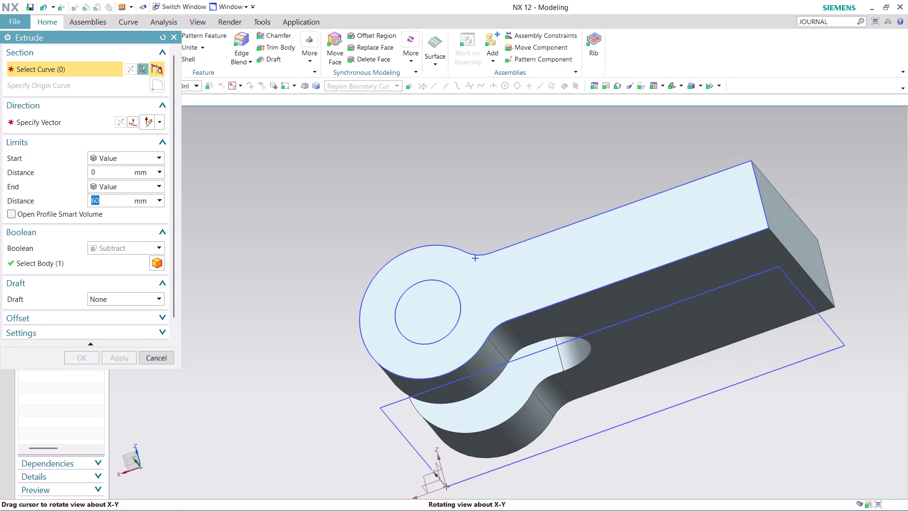
middle_drag(669, 415, 681, 447)
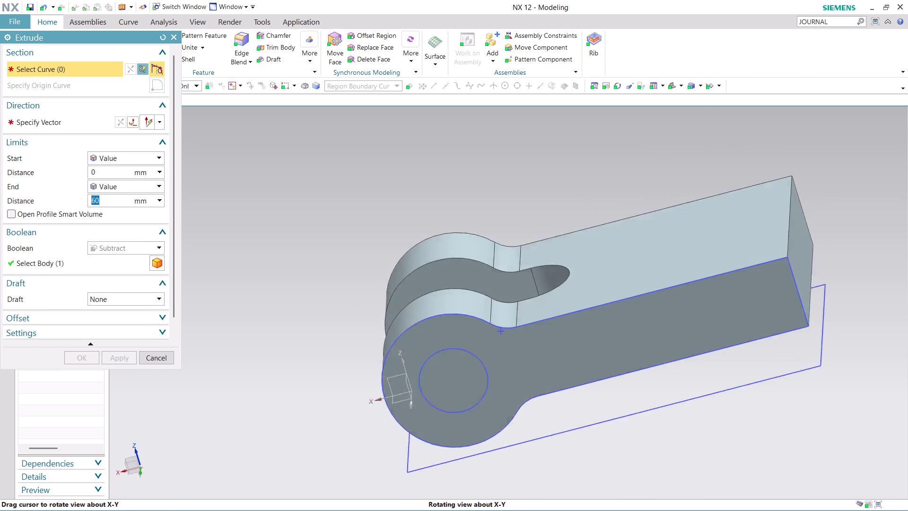
middle_drag(682, 447, 696, 471)
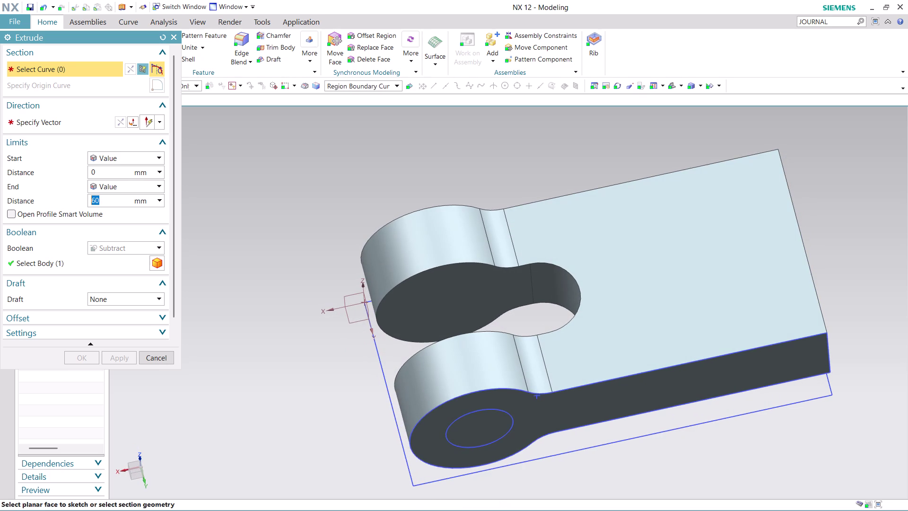